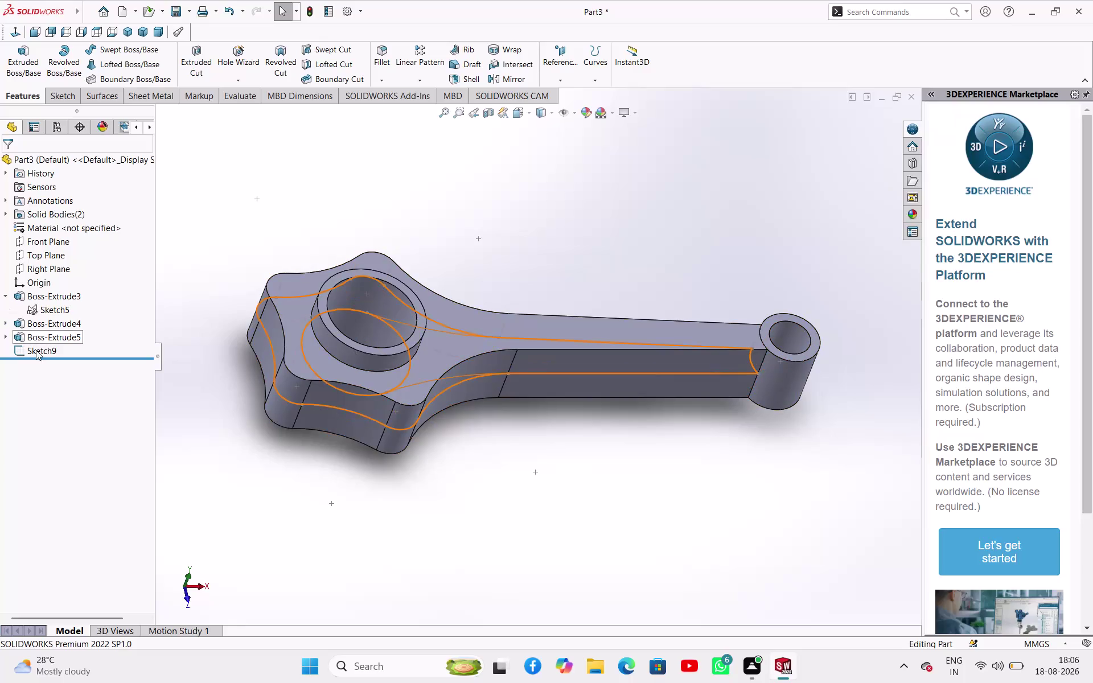
Delete Sketch9 from the connecting rod's feature tree and confirm the deletion.
right_click(37, 354)
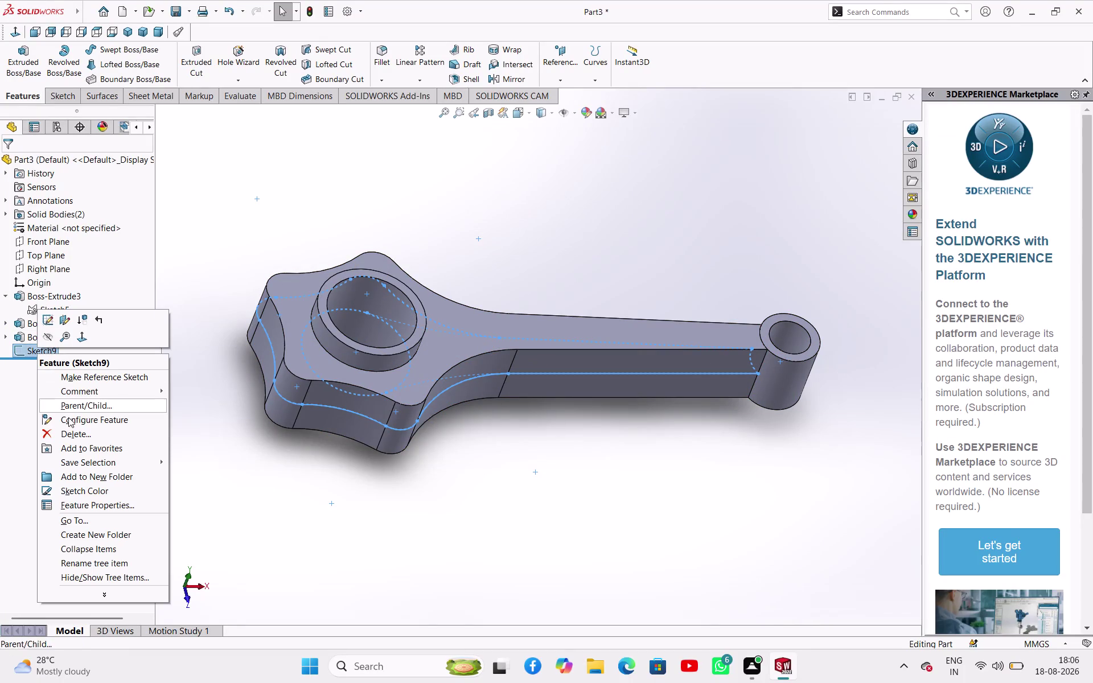
click(69, 435)
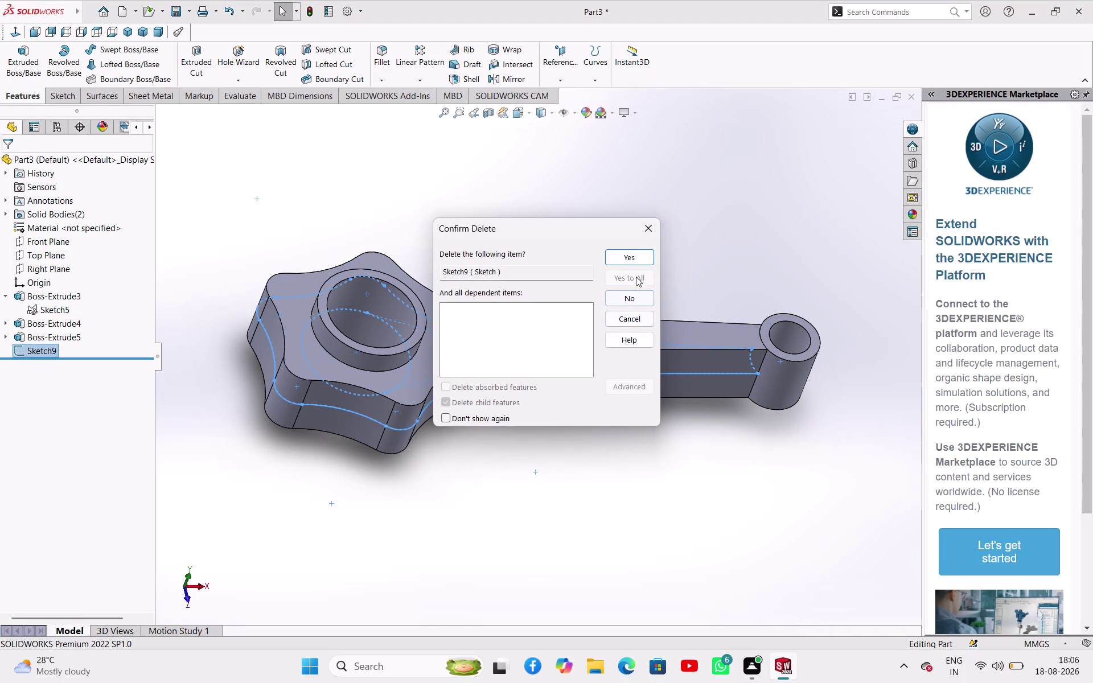
click(636, 252)
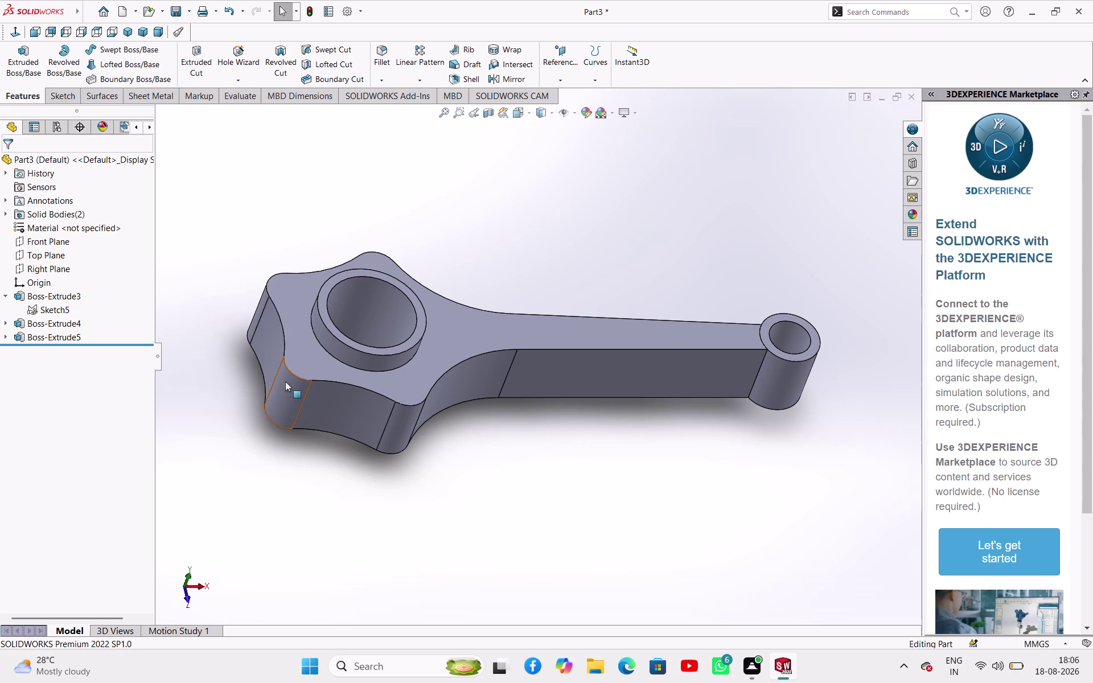
Select Boss-Extrude4 in the feature tree and reopen its definition for editing.
click(224, 341)
click(70, 335)
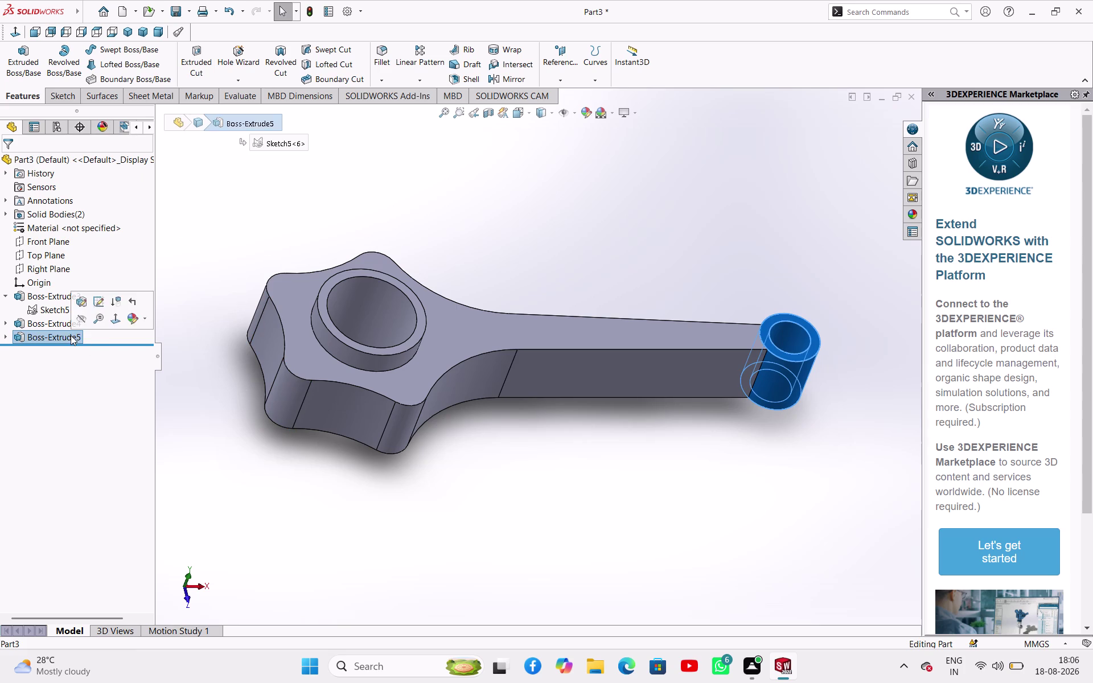
click(170, 410)
click(74, 321)
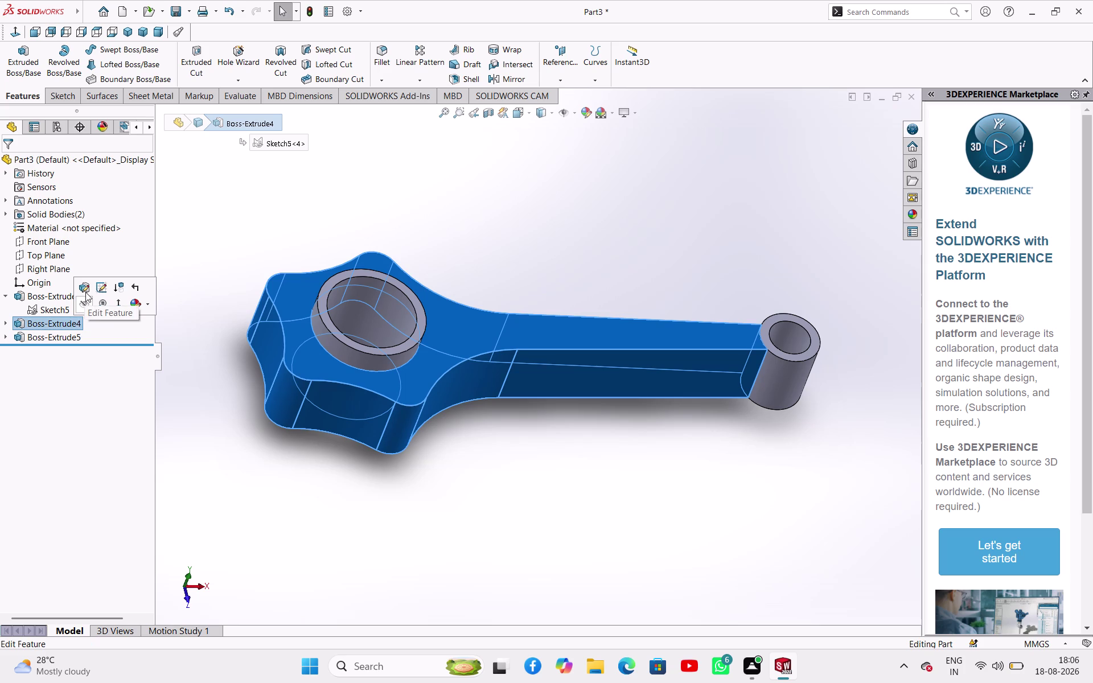
click(86, 292)
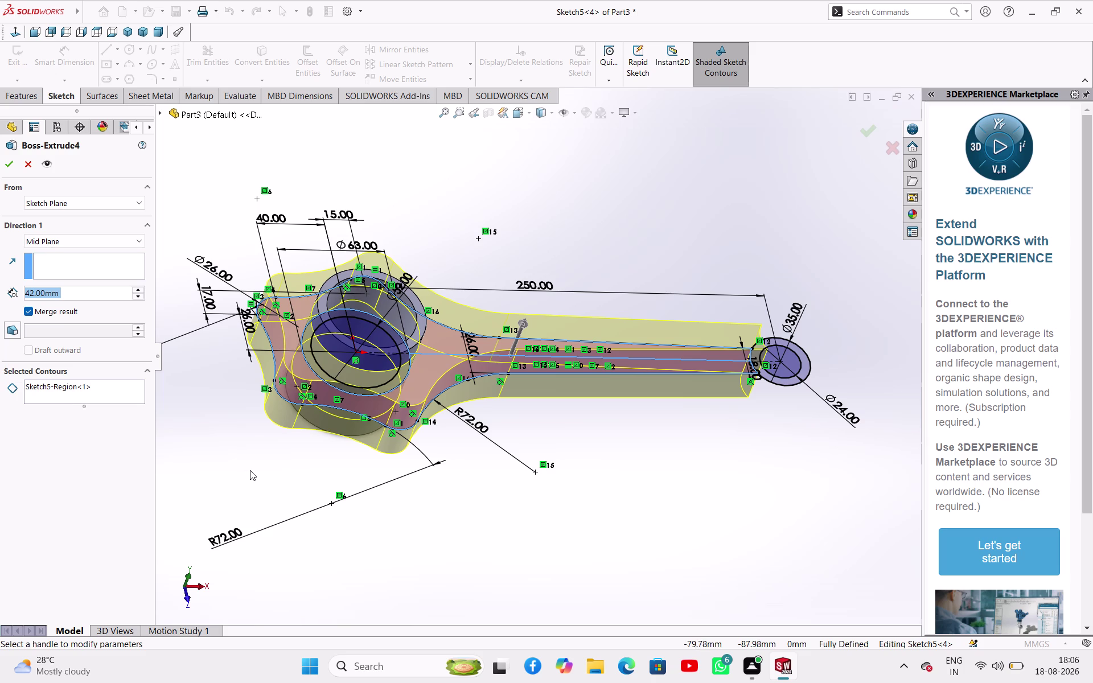
Drag the mid-plane rod extrusion depth to 53 mm and accept the feature.
middle_drag(254, 470, 279, 360)
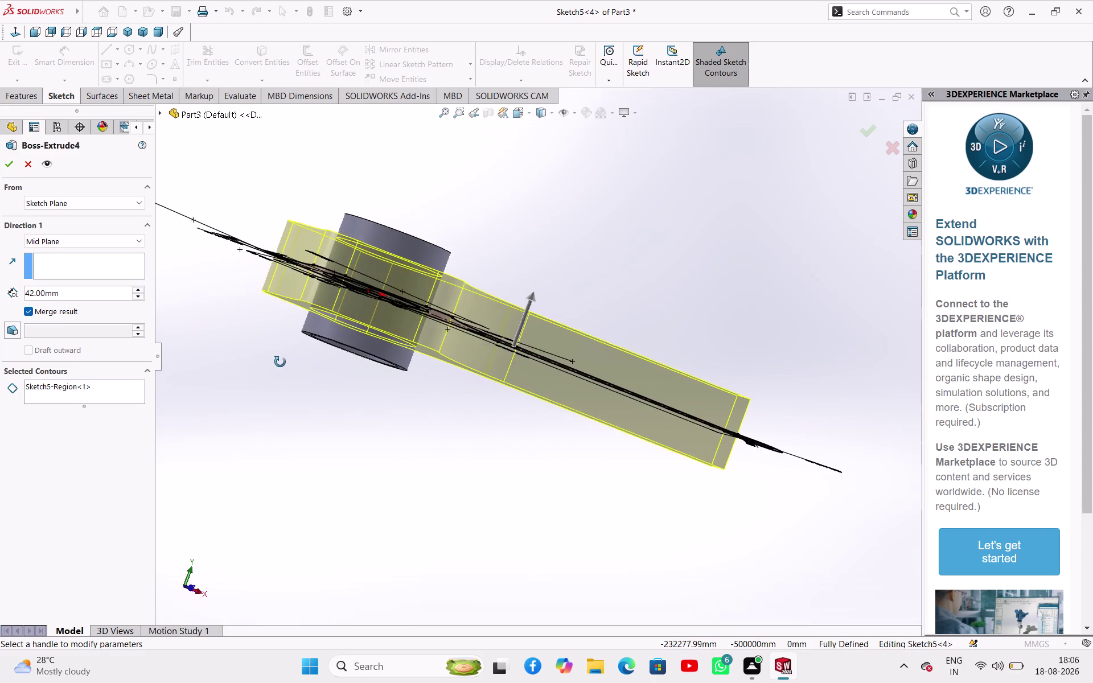
middle_drag(279, 360, 276, 363)
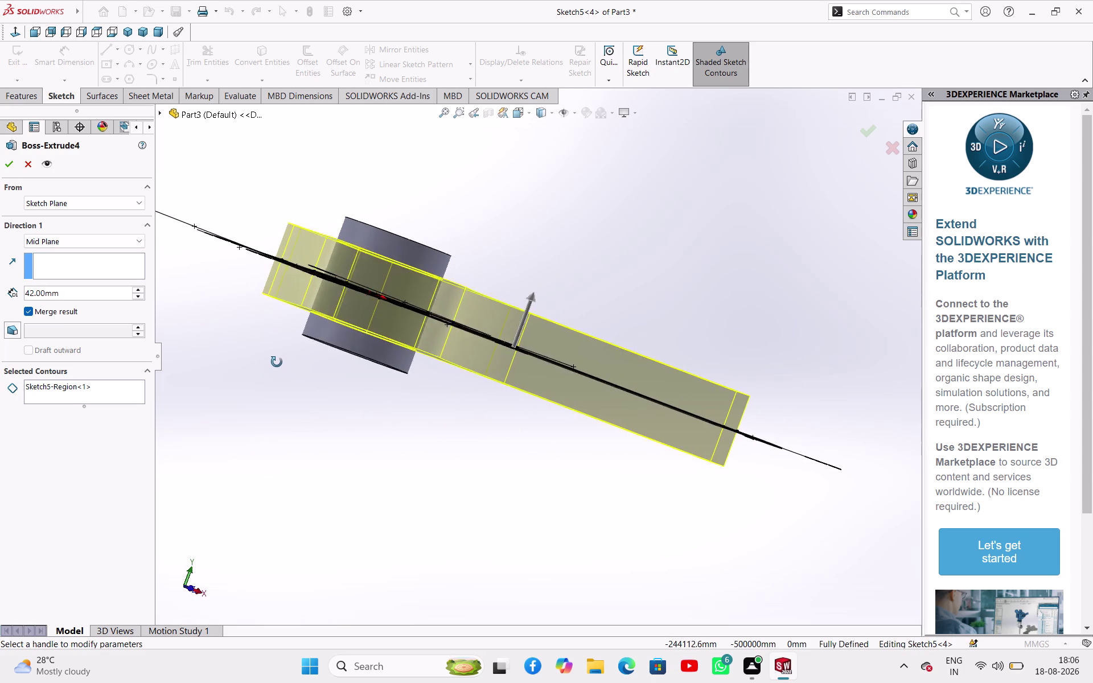
middle_drag(277, 362, 260, 362)
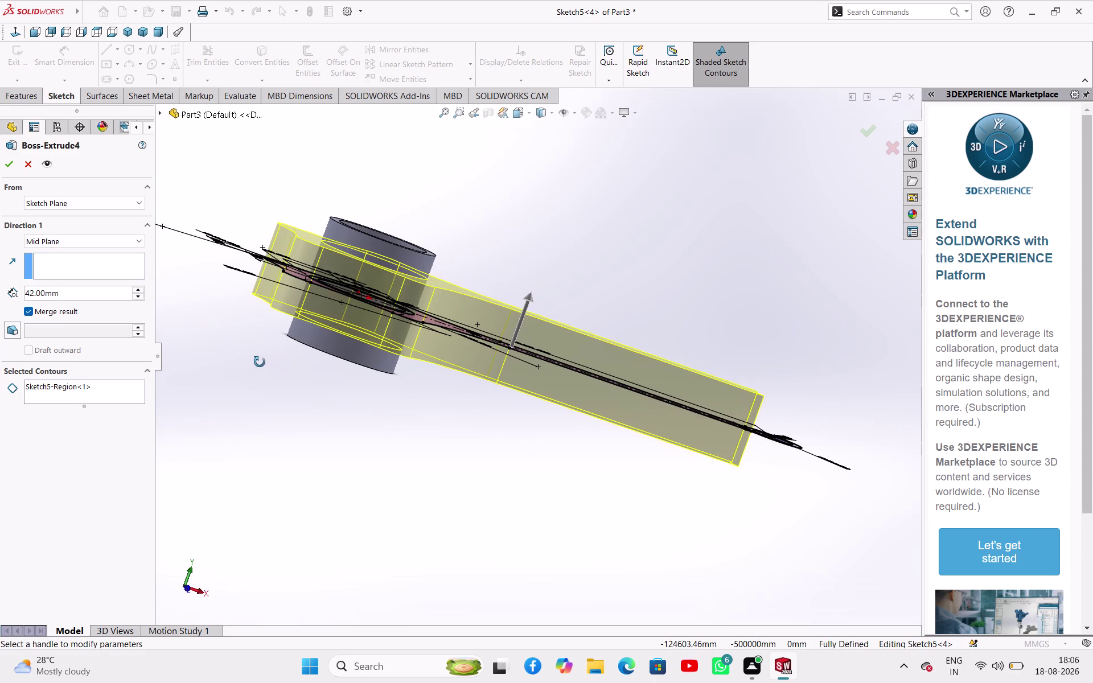
middle_drag(260, 362, 296, 375)
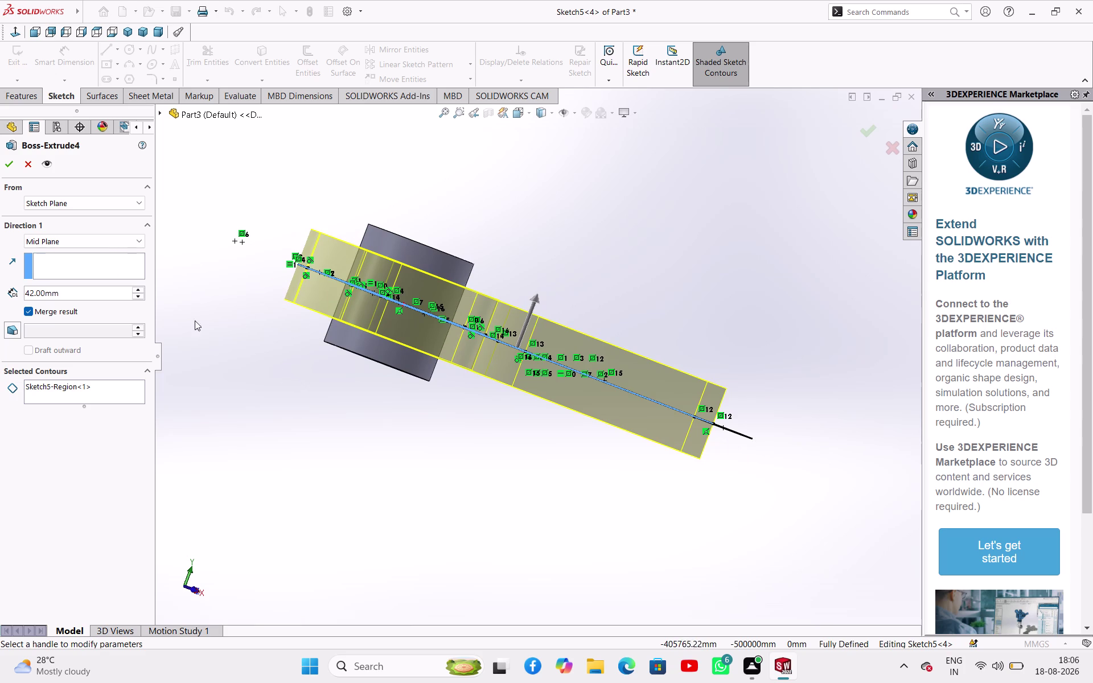
drag(536, 296, 535, 303)
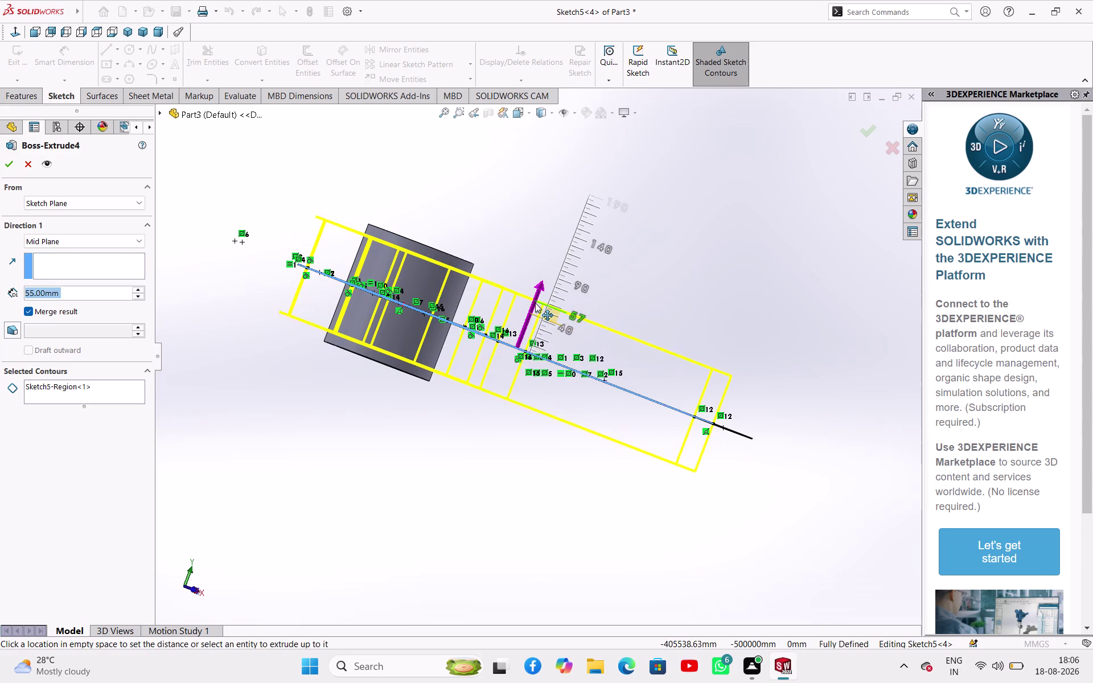
drag(535, 302, 533, 337)
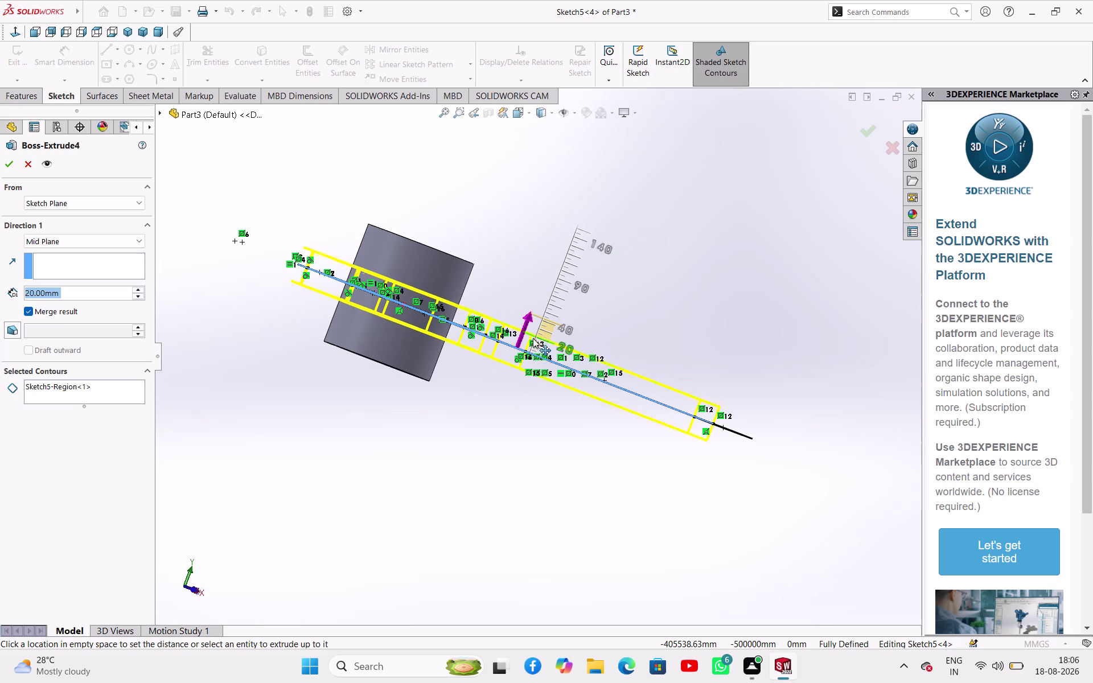
drag(533, 337, 533, 345)
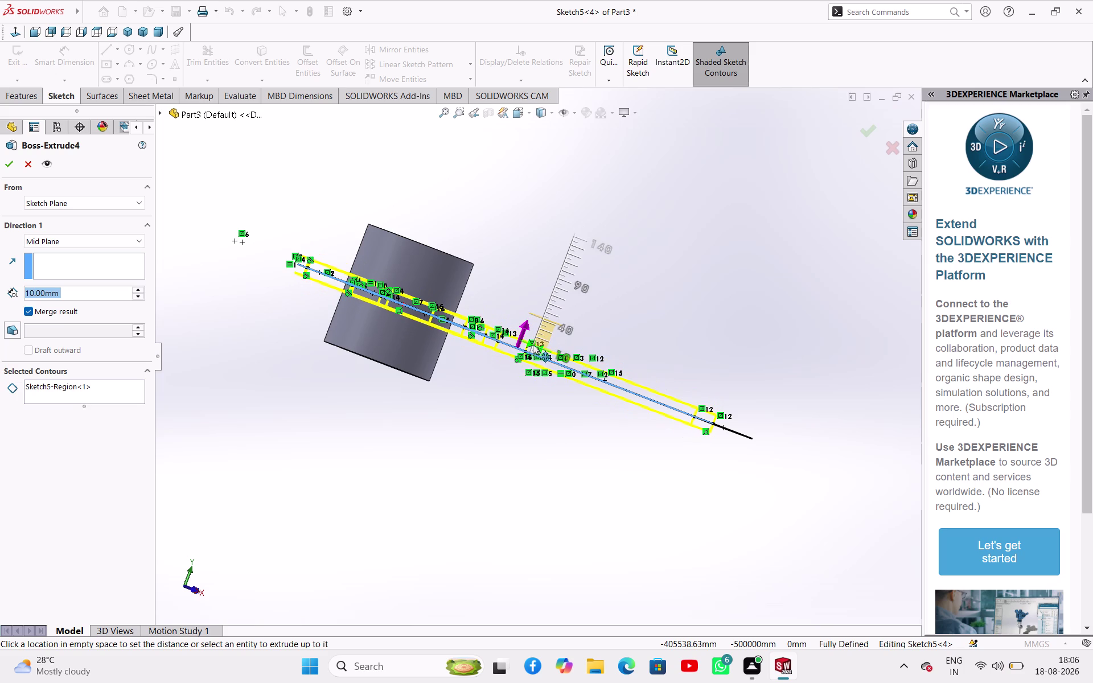
drag(532, 345, 542, 324)
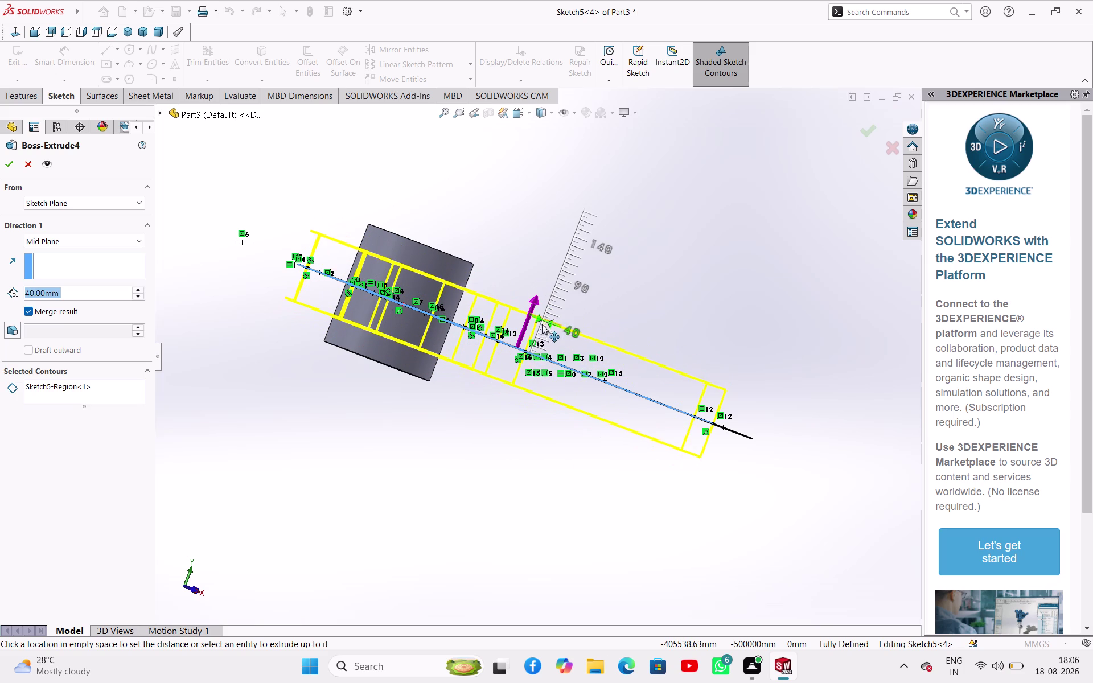
drag(542, 324, 542, 337)
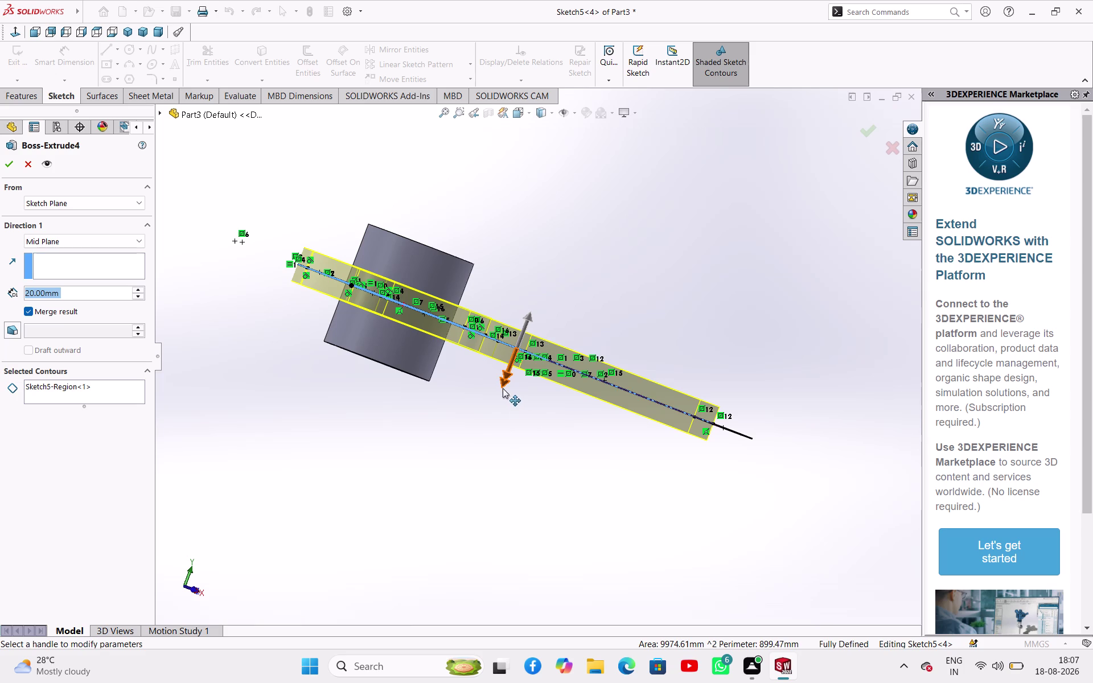
drag(503, 389, 502, 436)
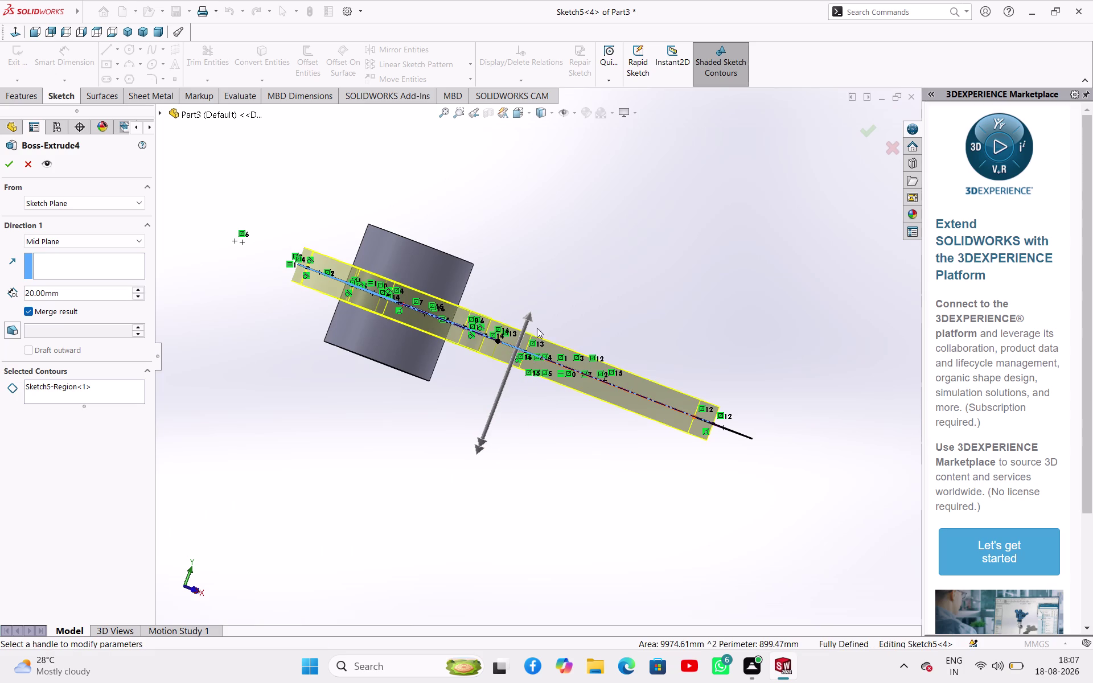
drag(537, 318, 541, 311)
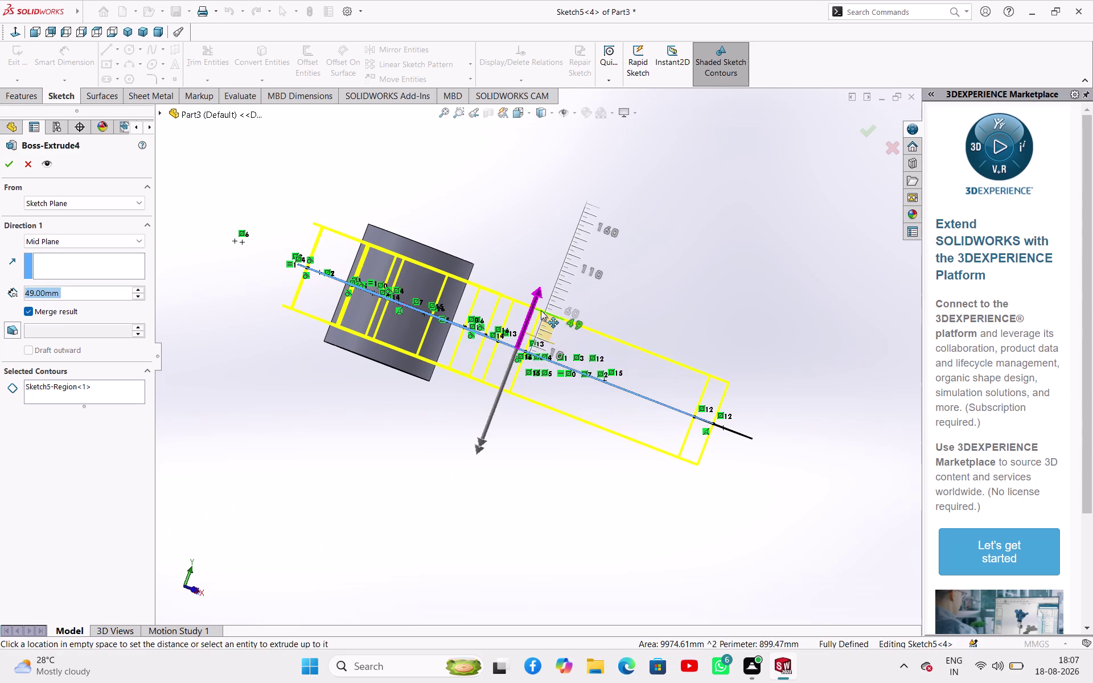
drag(541, 311, 543, 308)
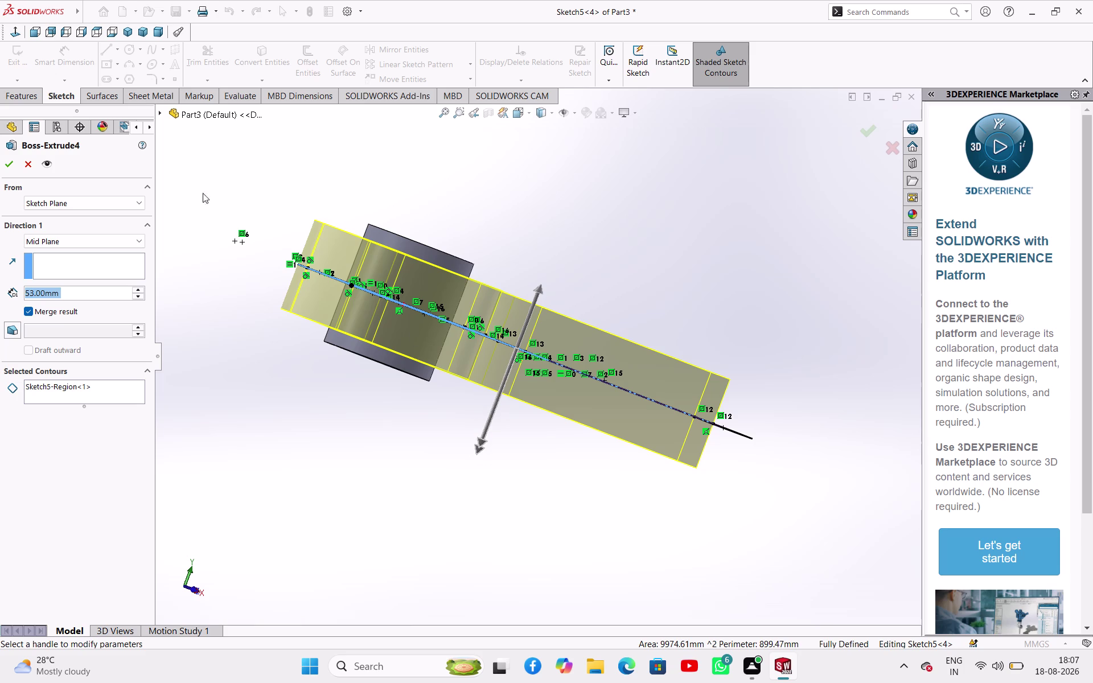
click(21, 166)
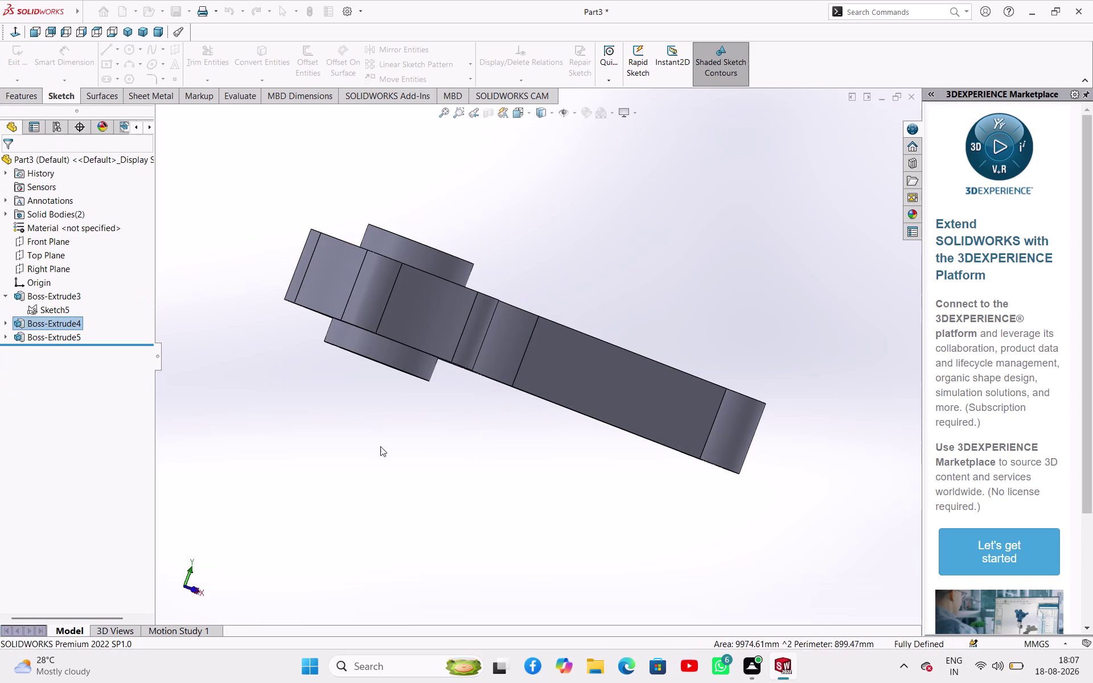
Orbit the rod edge-on, then select Boss-Extrude4 and reopen its extrusion settings.
middle_drag(390, 449, 304, 462)
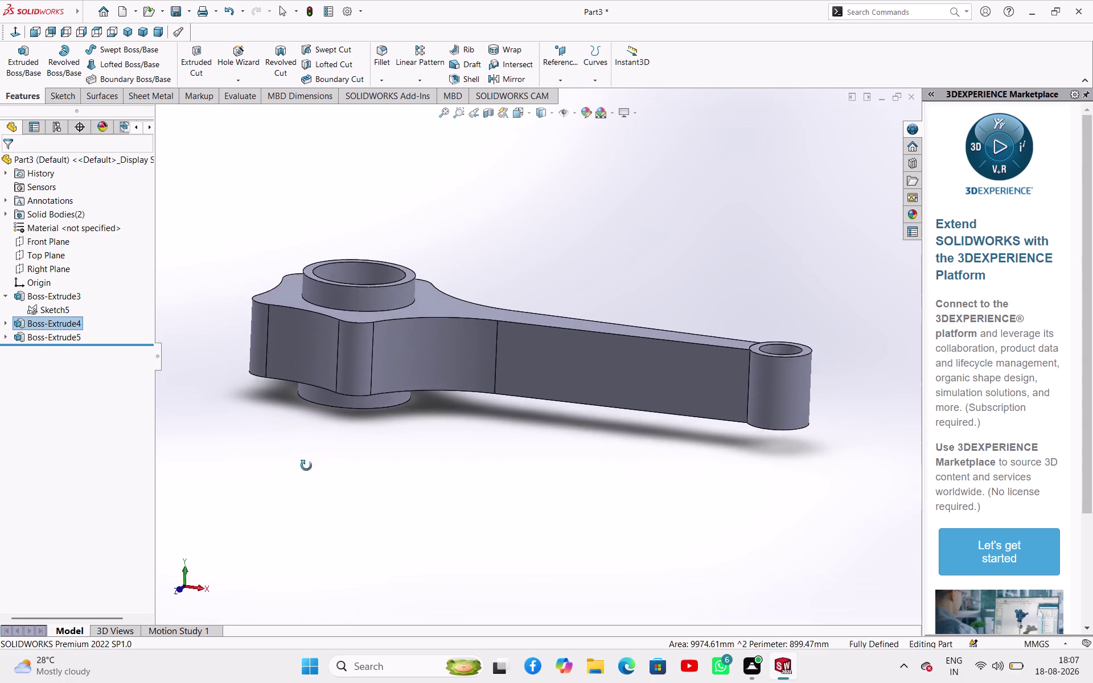
middle_drag(304, 461, 330, 504)
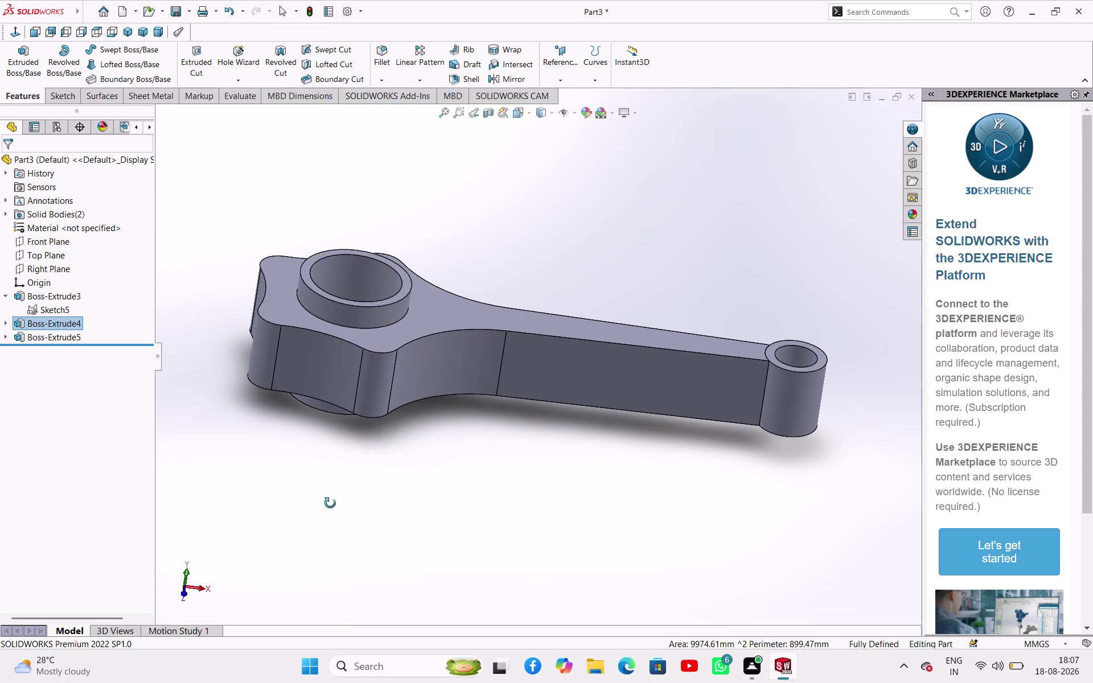
middle_drag(331, 503, 346, 434)
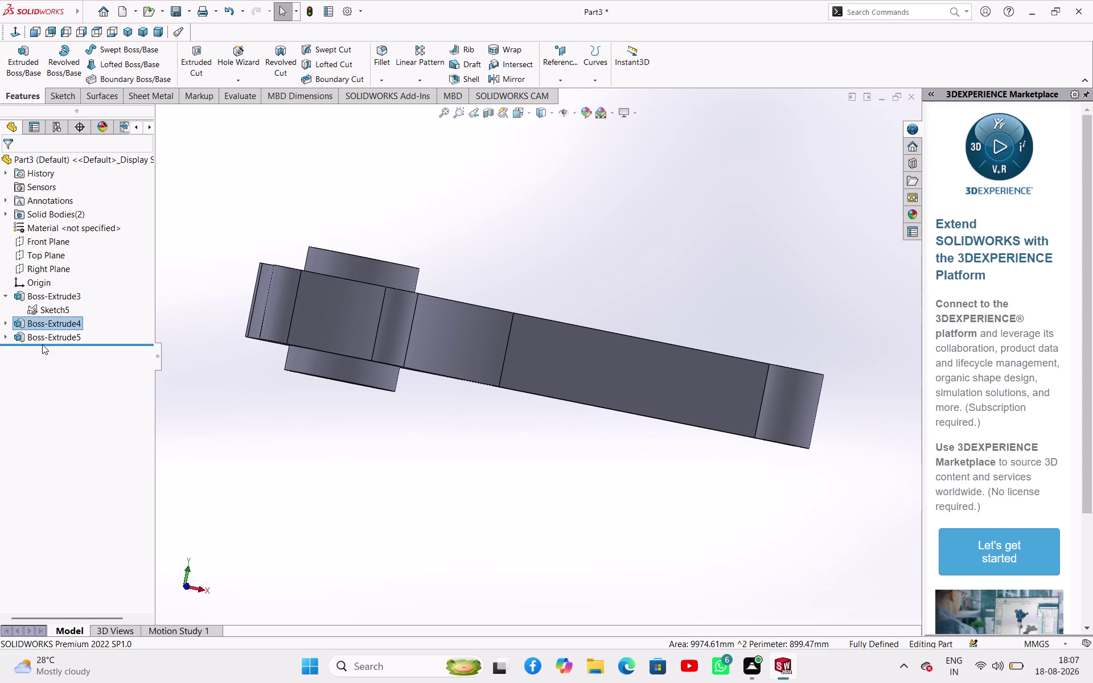
click(38, 324)
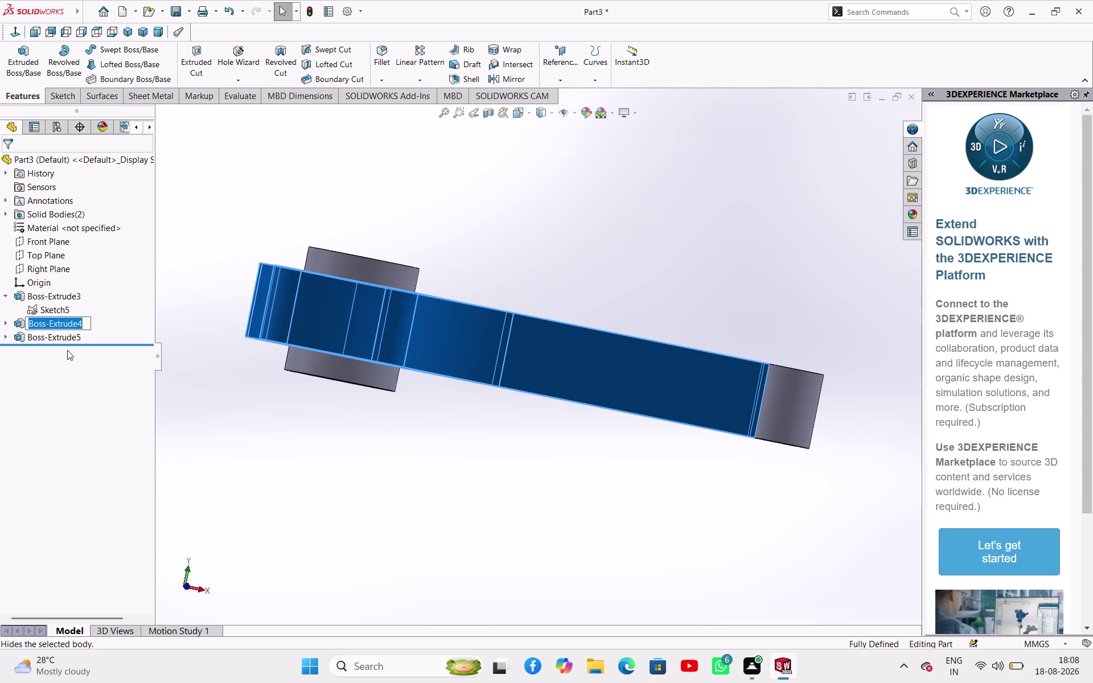
click(175, 405)
click(76, 323)
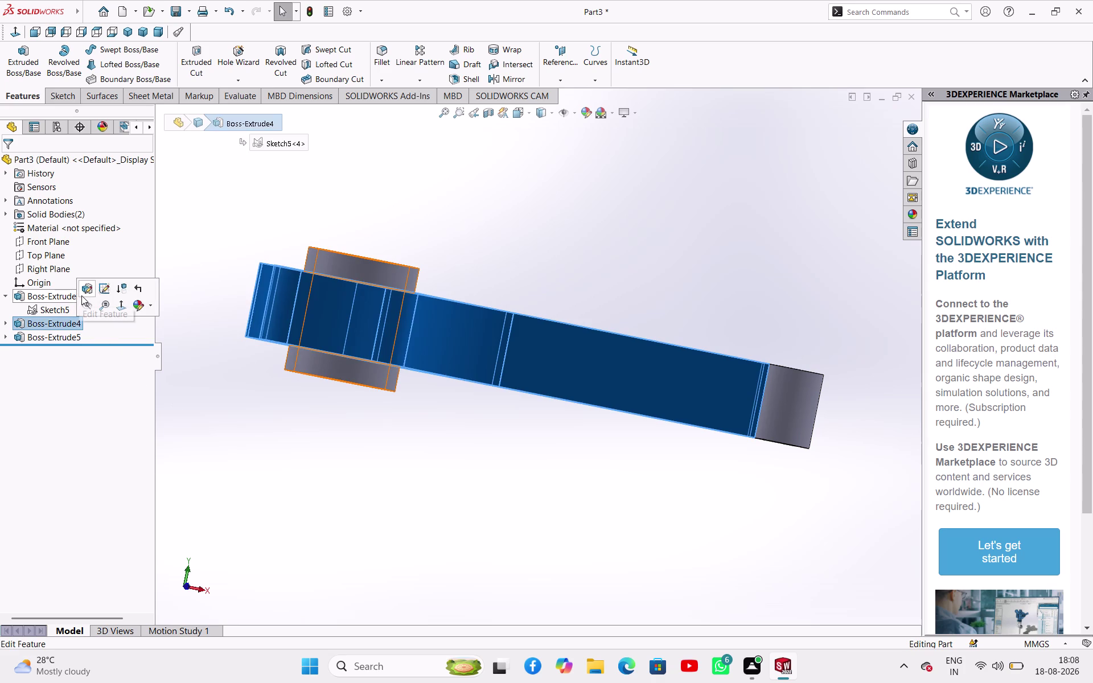
click(82, 295)
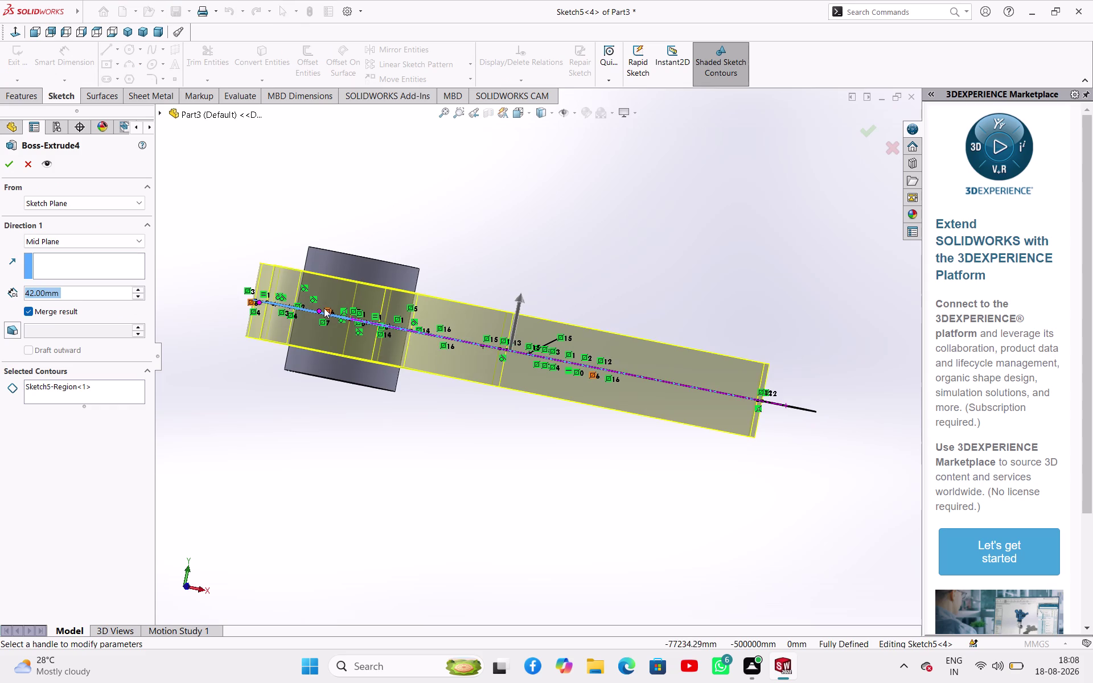
Drag Boss-Extrude4's thickness from 68 to 56 to 42 mm and rebuild.
drag(517, 299, 517, 289)
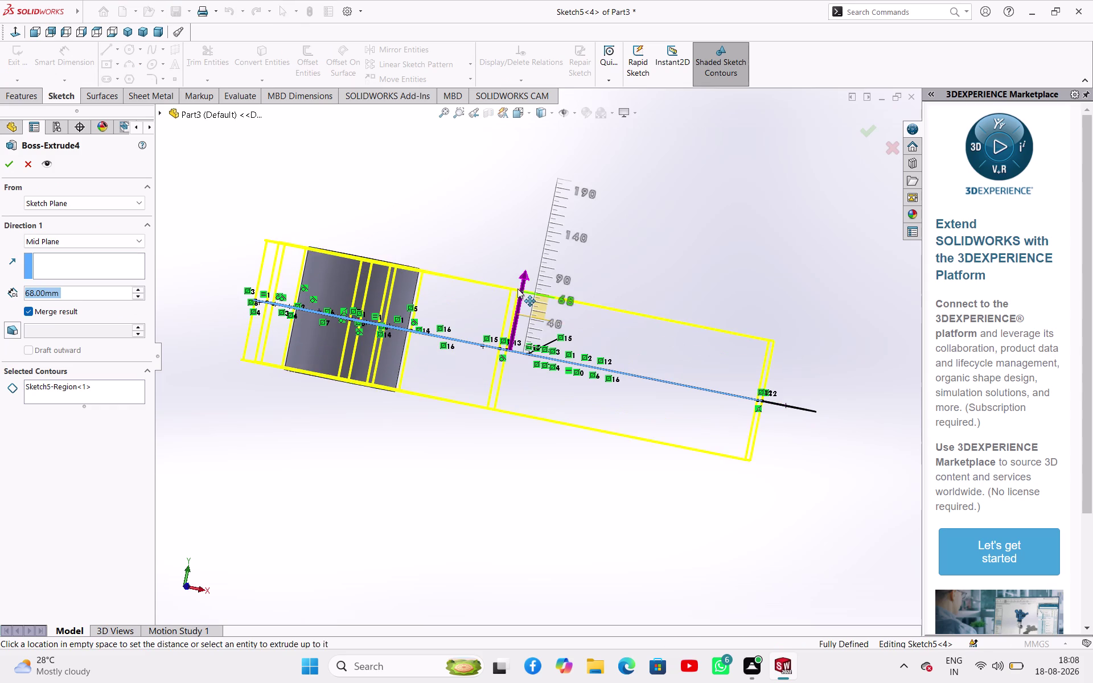
drag(518, 289, 513, 301)
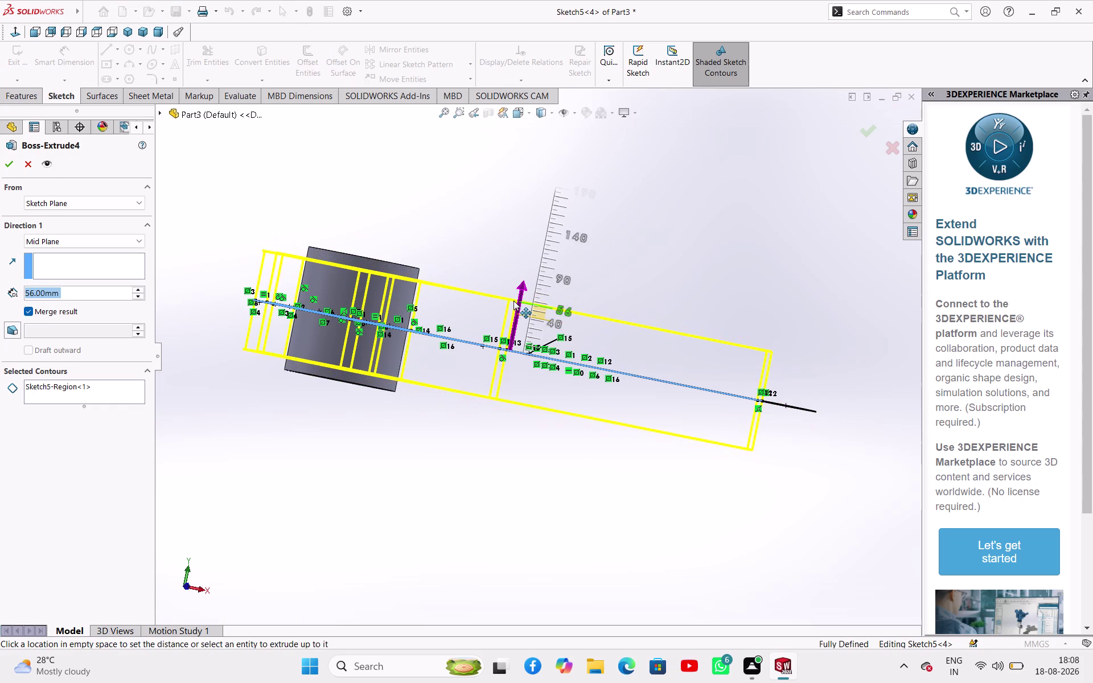
drag(514, 301, 511, 315)
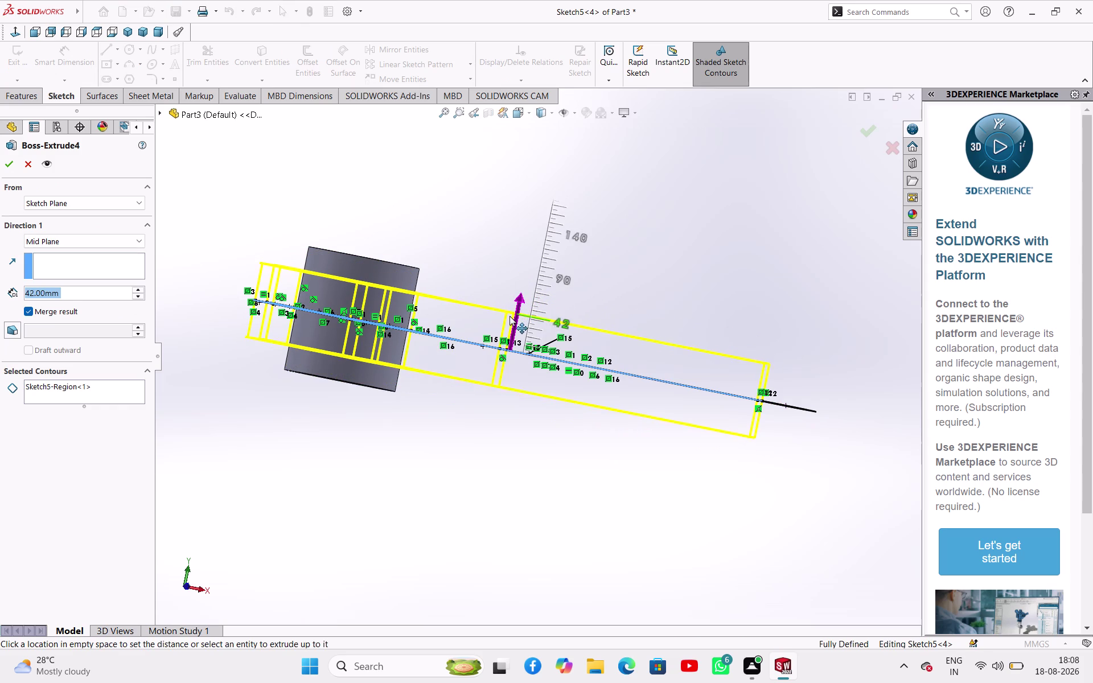
drag(510, 315, 465, 396)
click(25, 164)
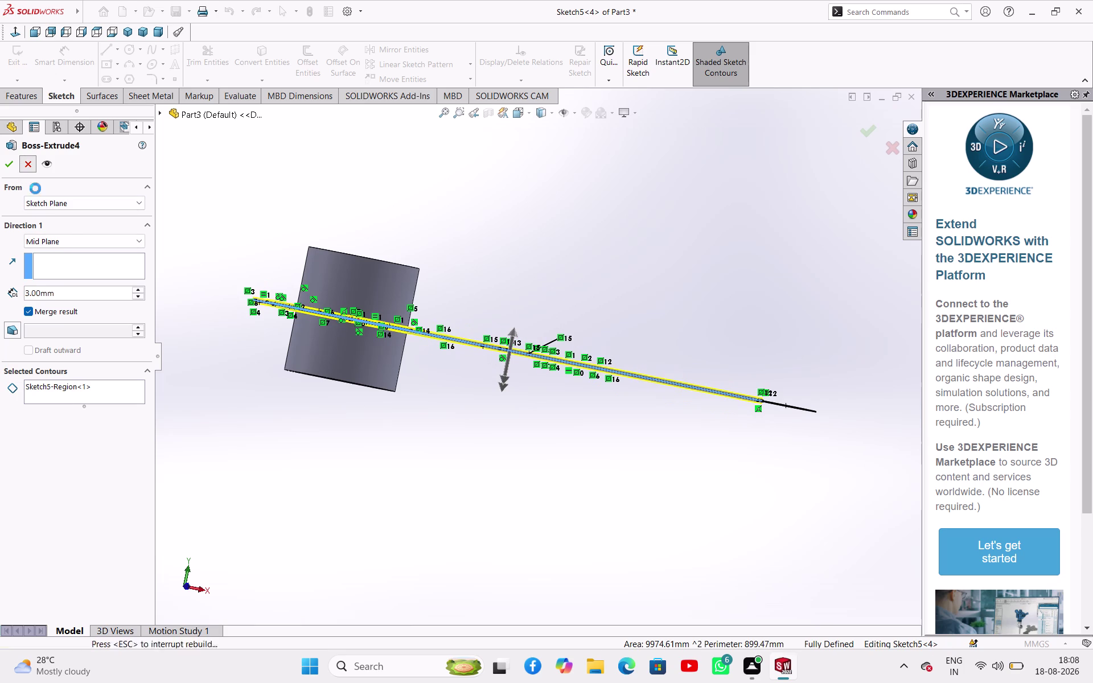
Orbit the rebuilt connecting rod to view both hubs and bring up the evaluation tools.
middle_drag(238, 382, 252, 440)
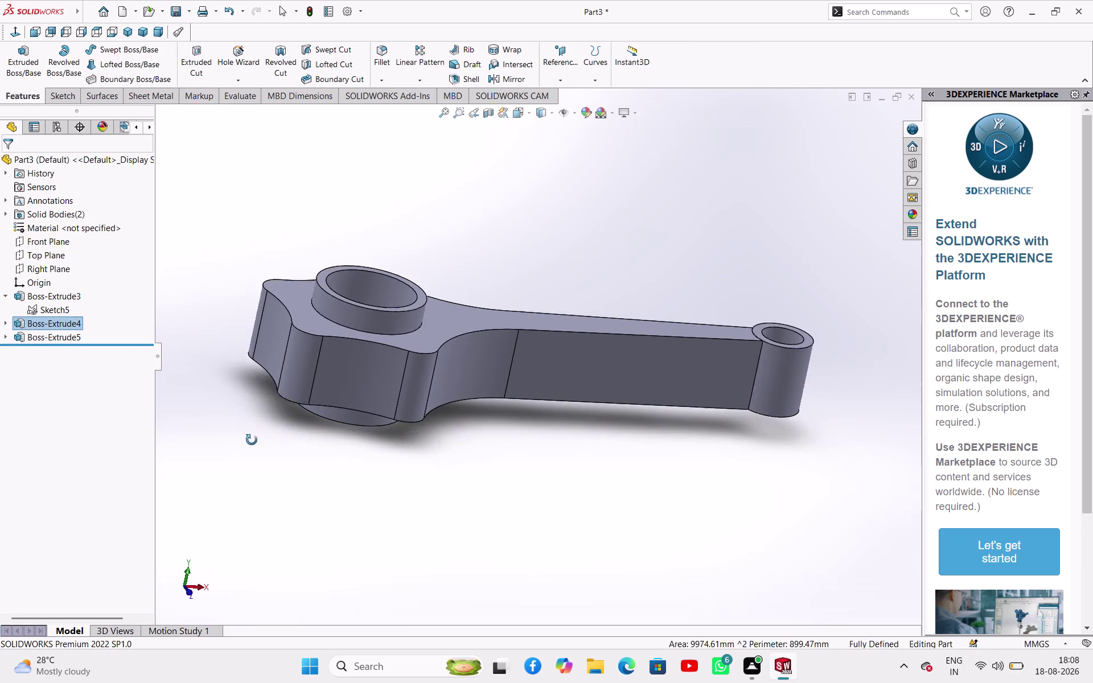
middle_drag(251, 440, 246, 412)
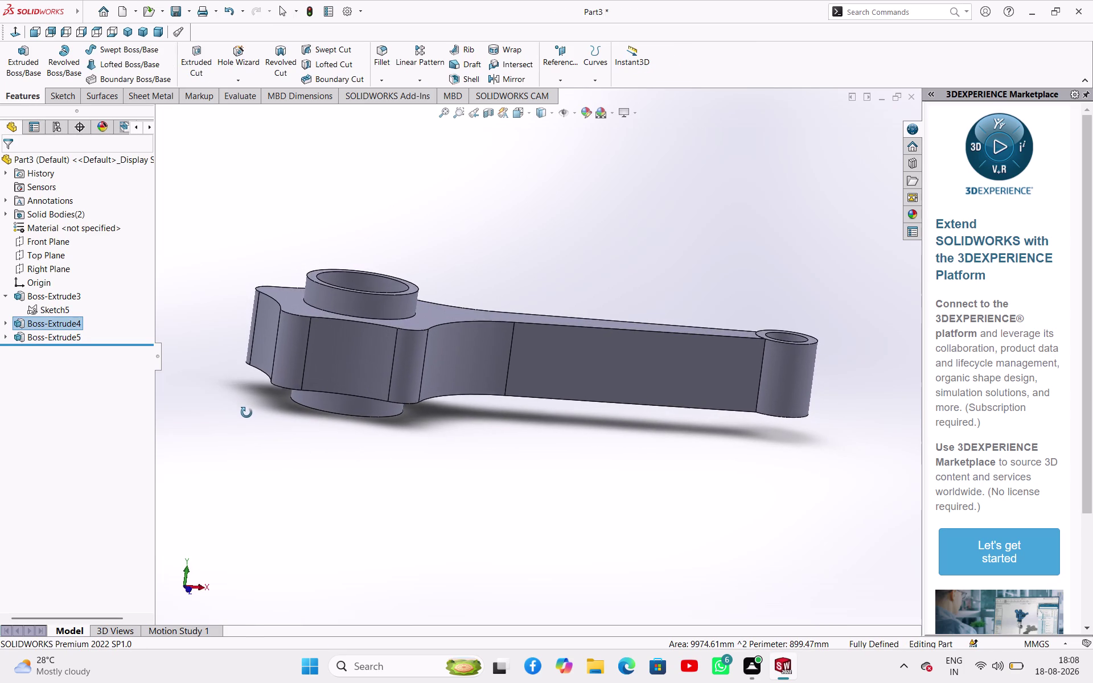
middle_drag(247, 413, 244, 411)
click(232, 101)
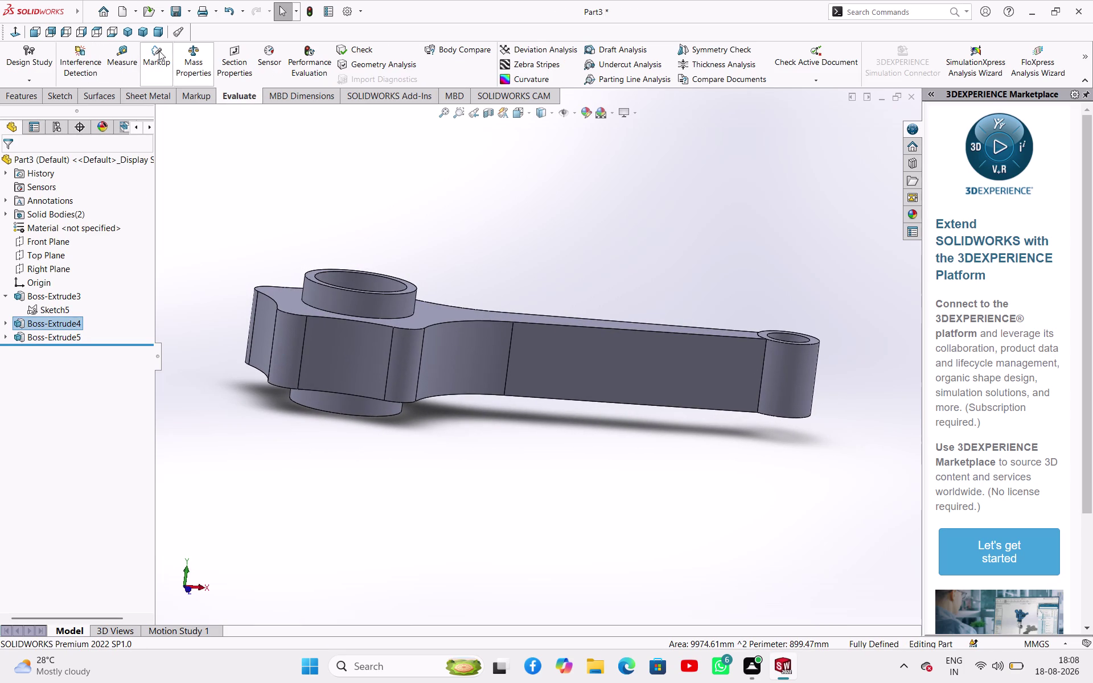
Measure the large hub's top face and the edge where it meets the rod.
click(127, 61)
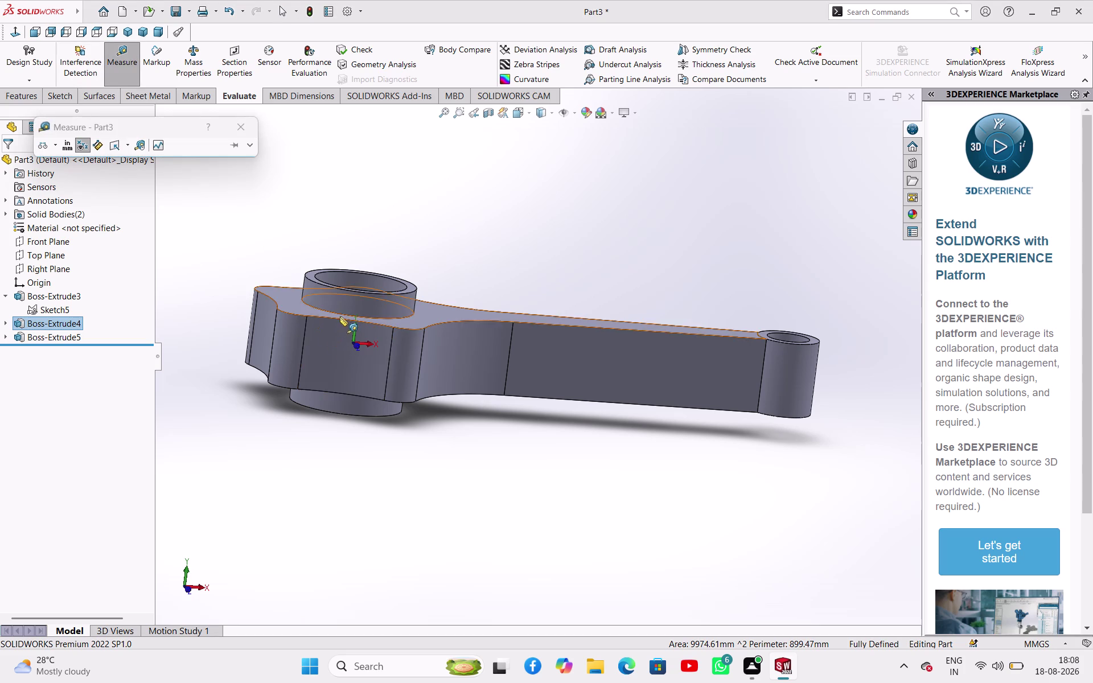
click(334, 302)
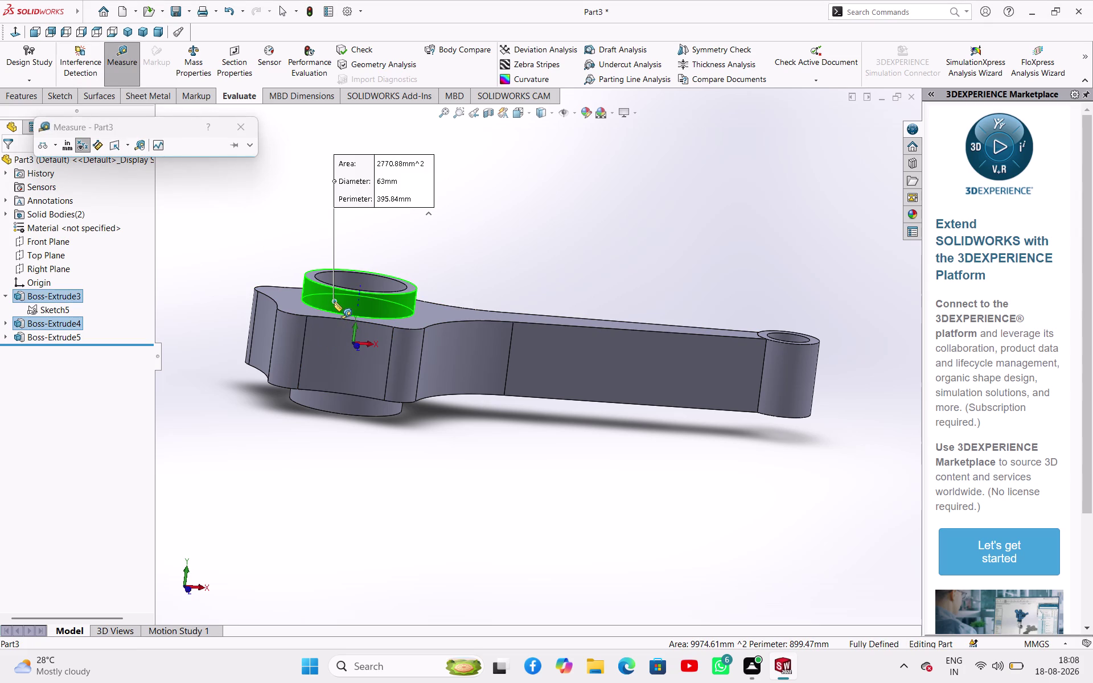
click(240, 127)
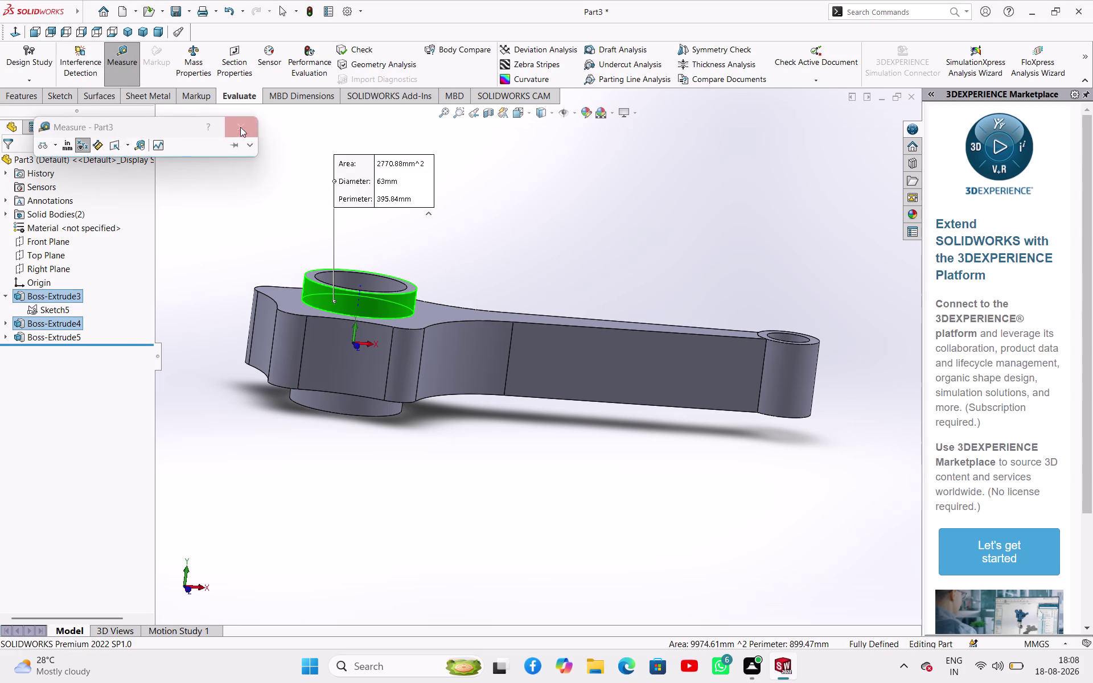
click(351, 321)
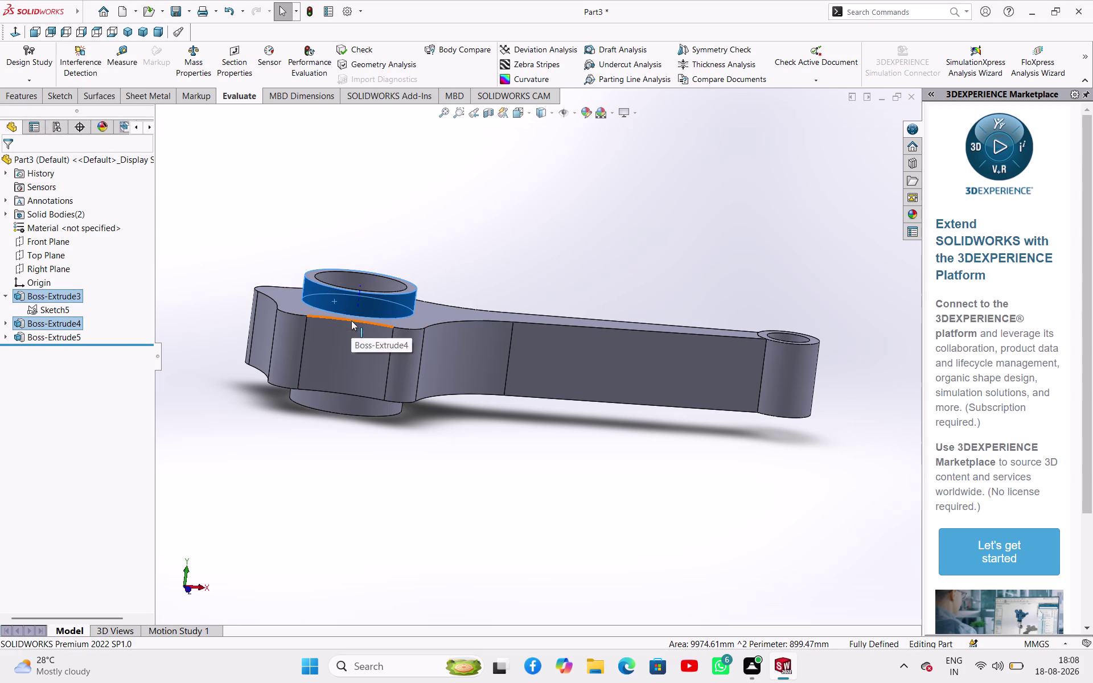
click(352, 291)
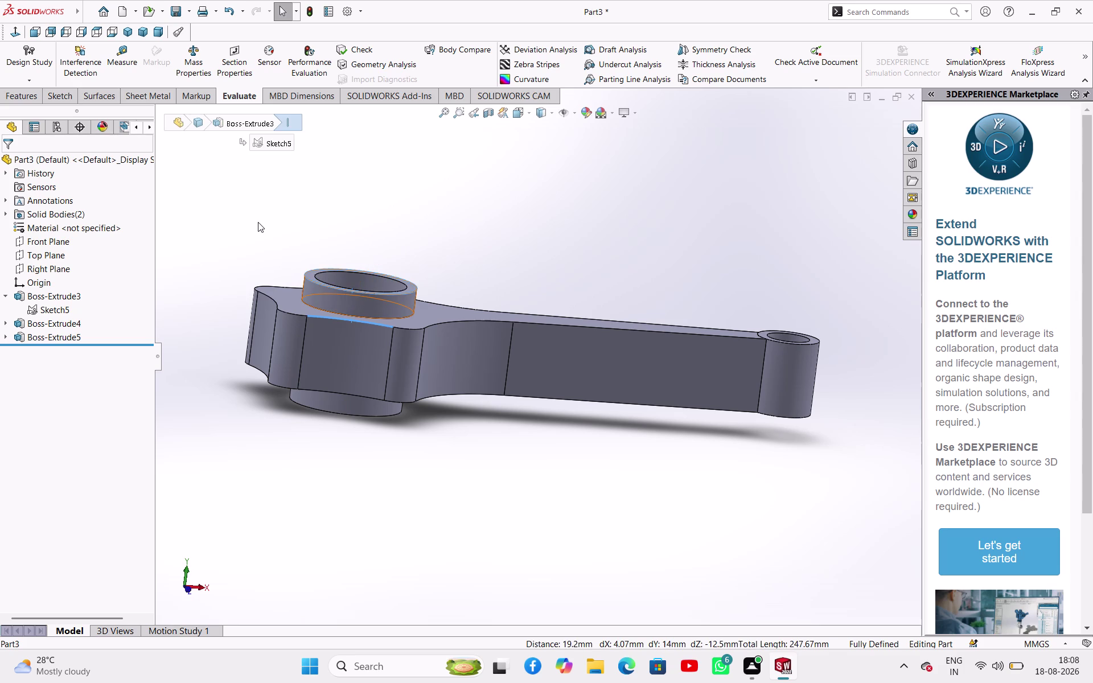
click(258, 222)
Remeasure the hub's top edge and inner circle for 63 mm, then clear it.
click(109, 62)
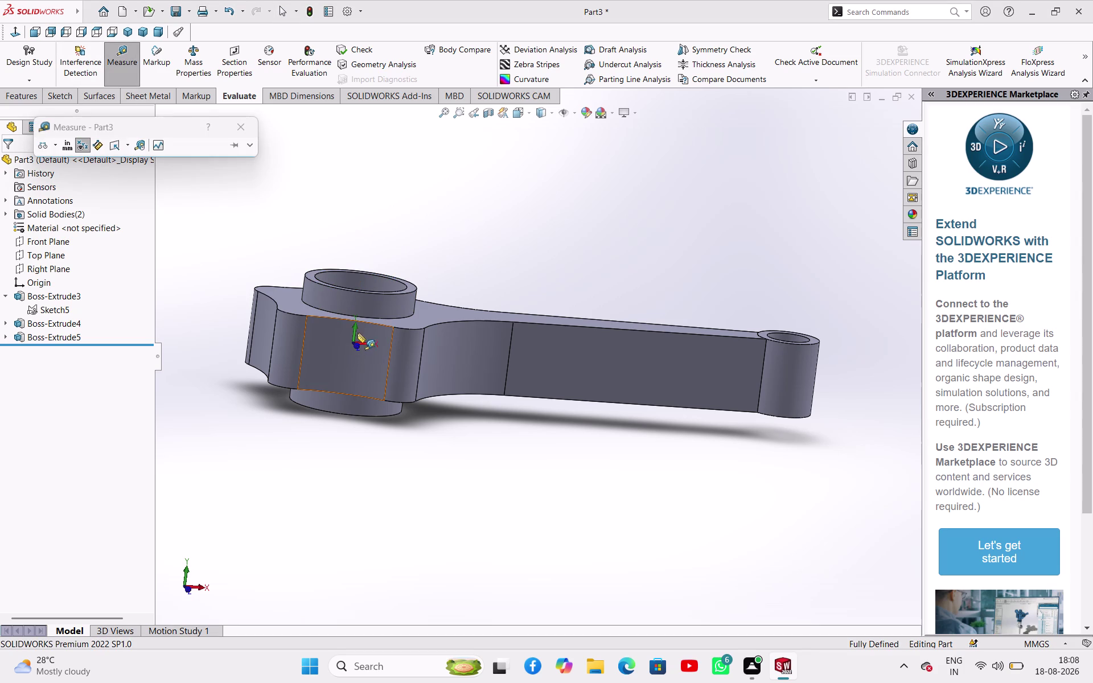
click(339, 320)
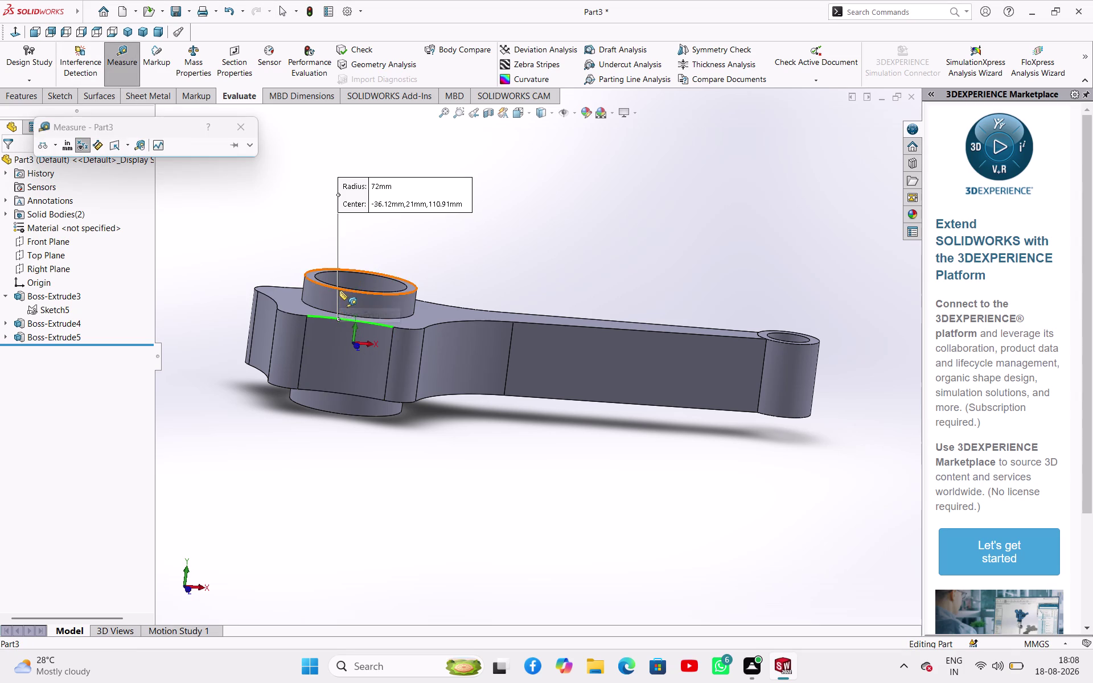
click(339, 291)
middle_drag(463, 248, 418, 284)
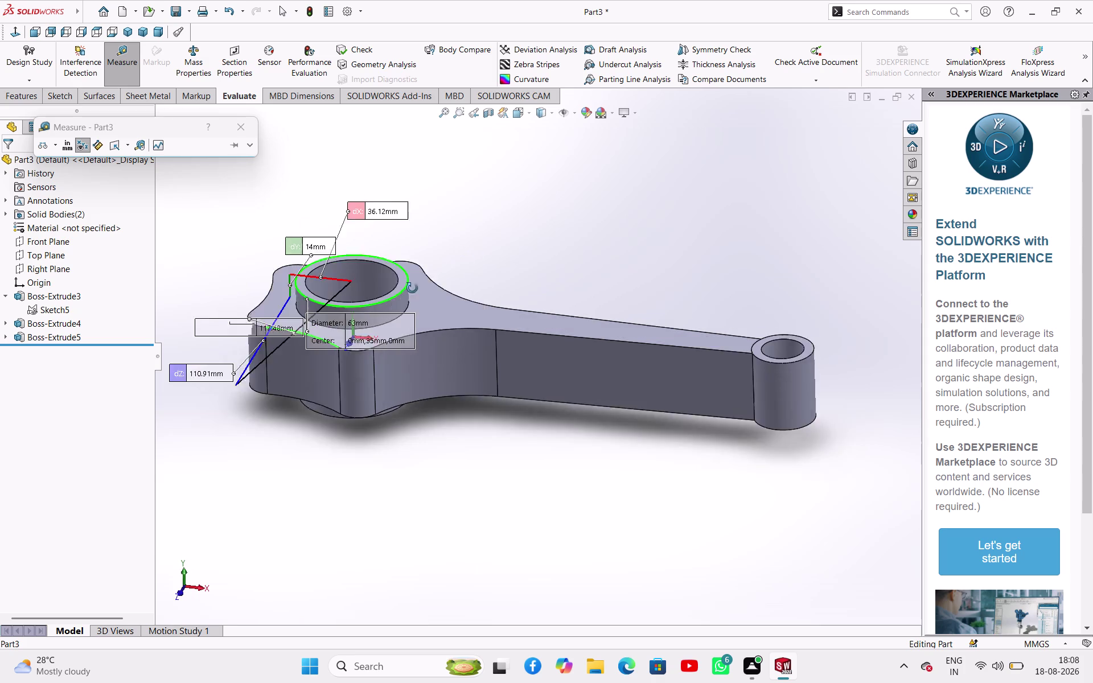
middle_drag(418, 283, 444, 235)
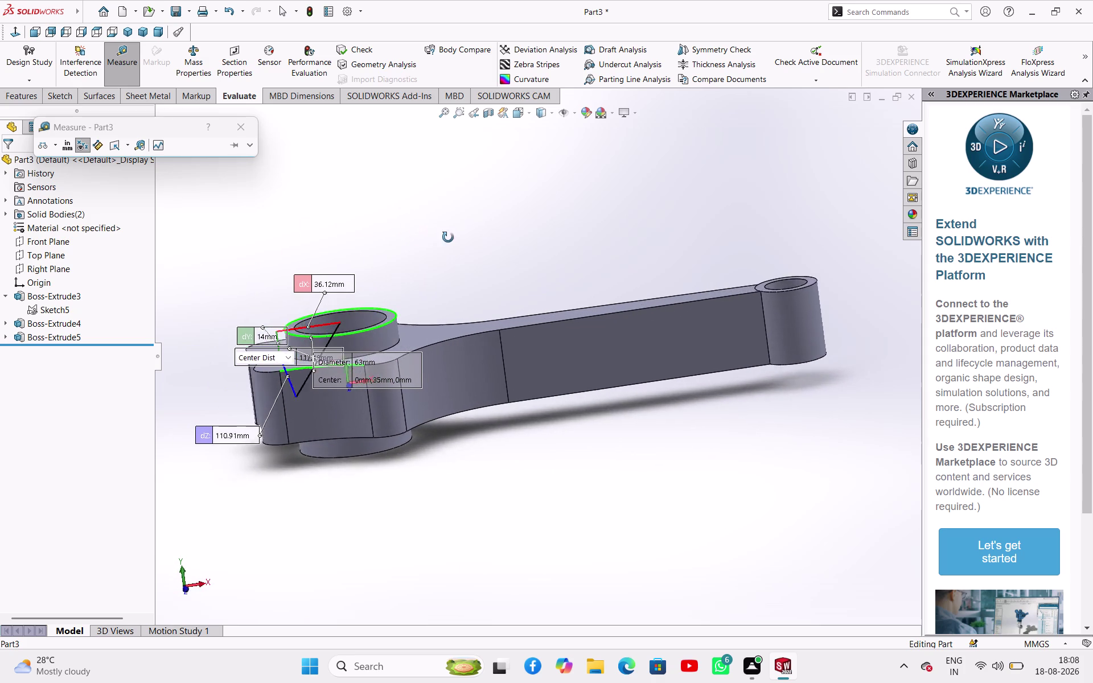
middle_drag(444, 236, 480, 243)
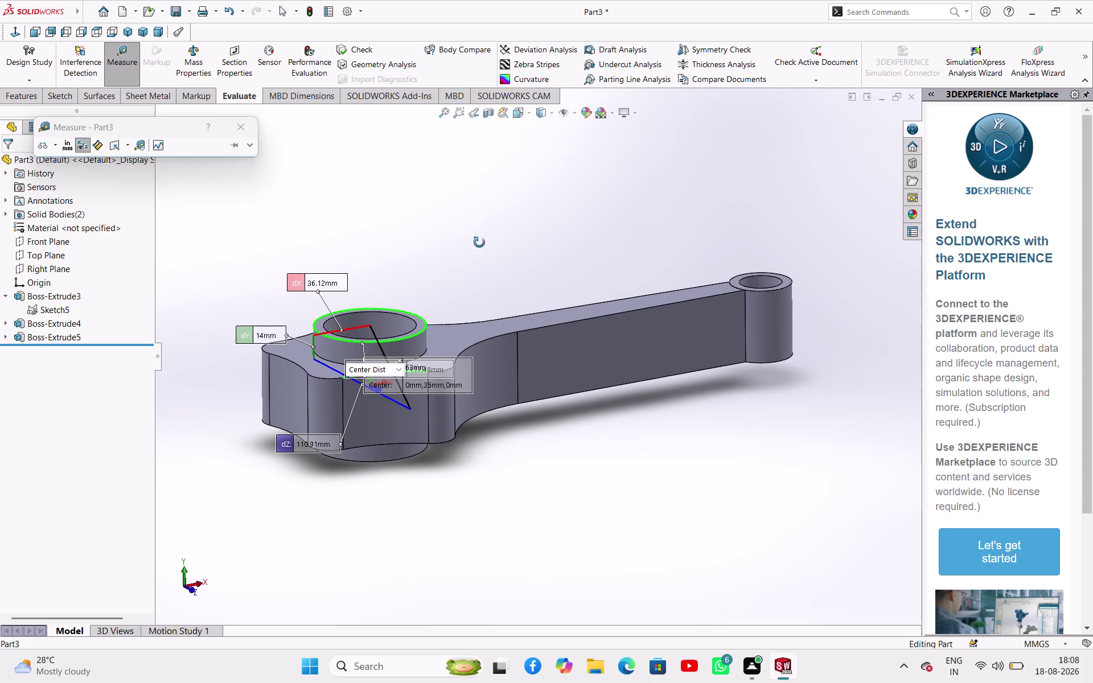
middle_drag(479, 242, 477, 243)
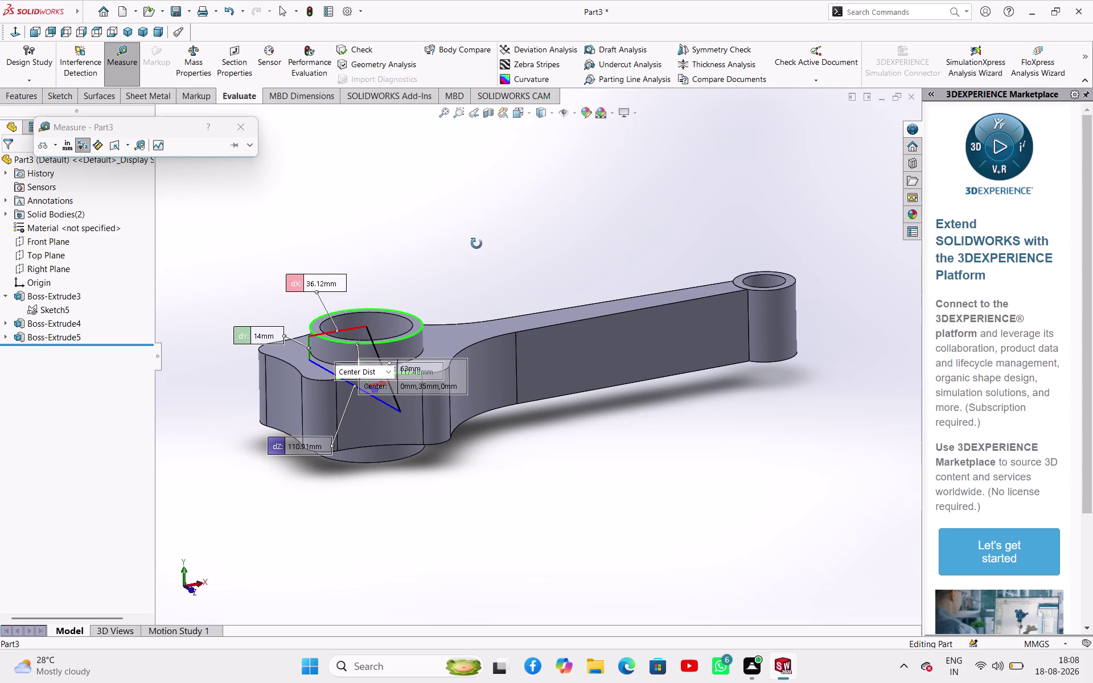
middle_drag(477, 244, 476, 244)
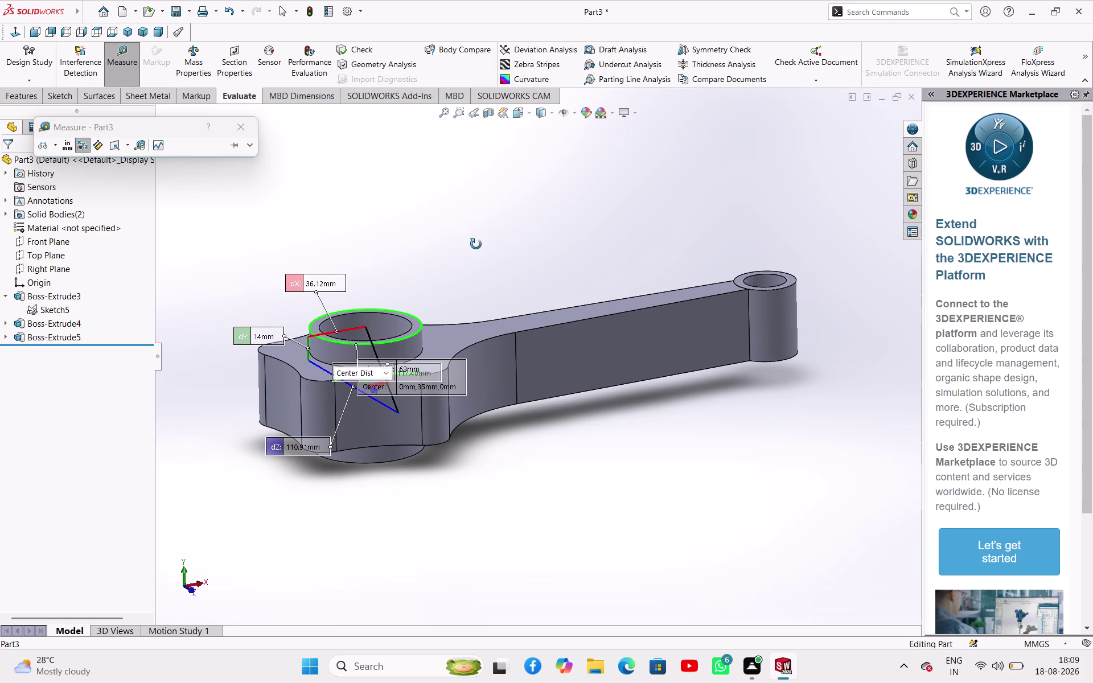
middle_drag(476, 244, 476, 244)
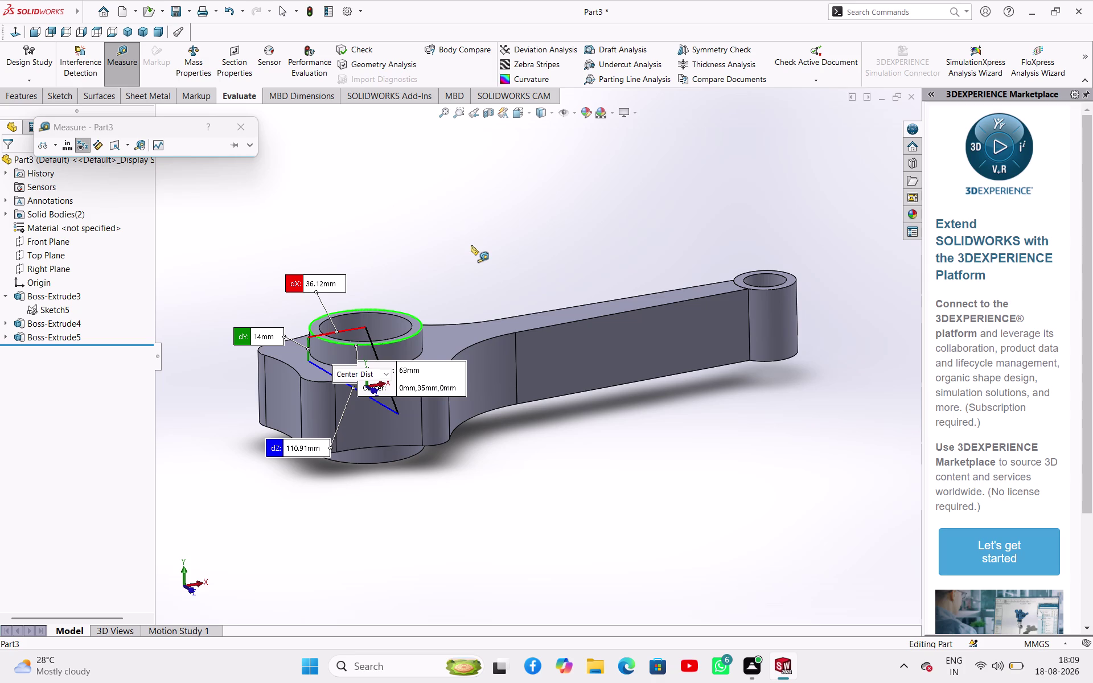
click(524, 173)
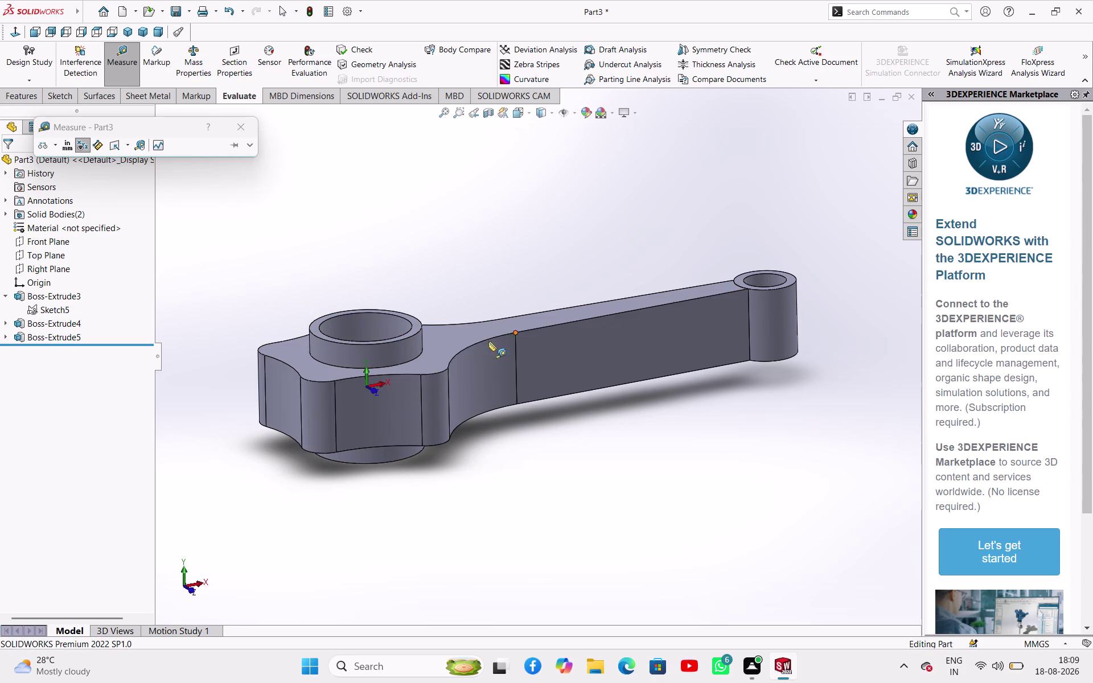